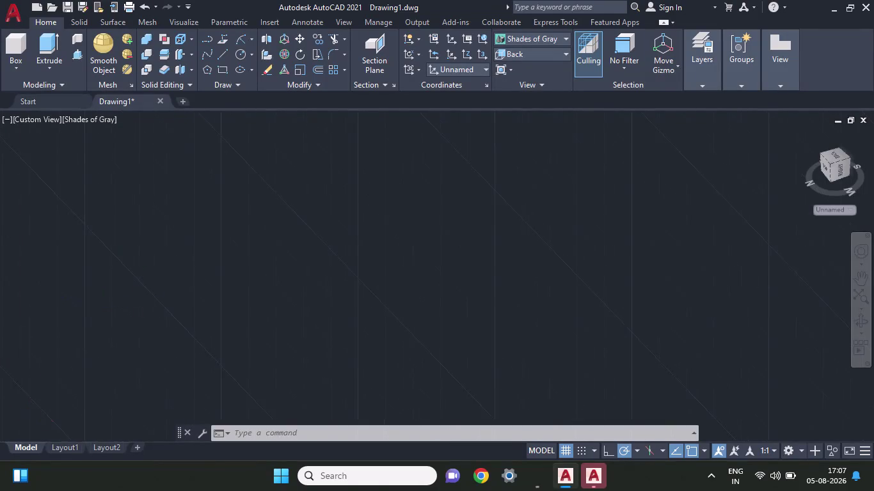
Zoom so the bracket with its counterbored hole and two lugs fills the viewport.
scroll(up, 3)
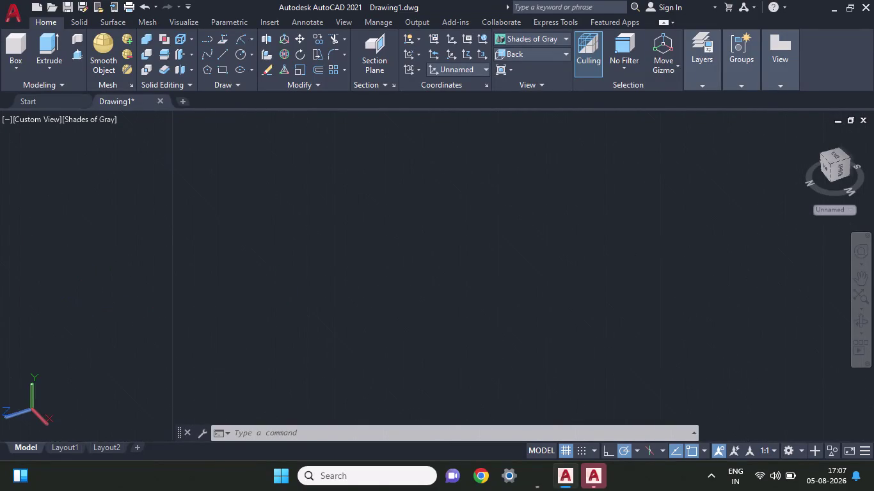
scroll(down, 3)
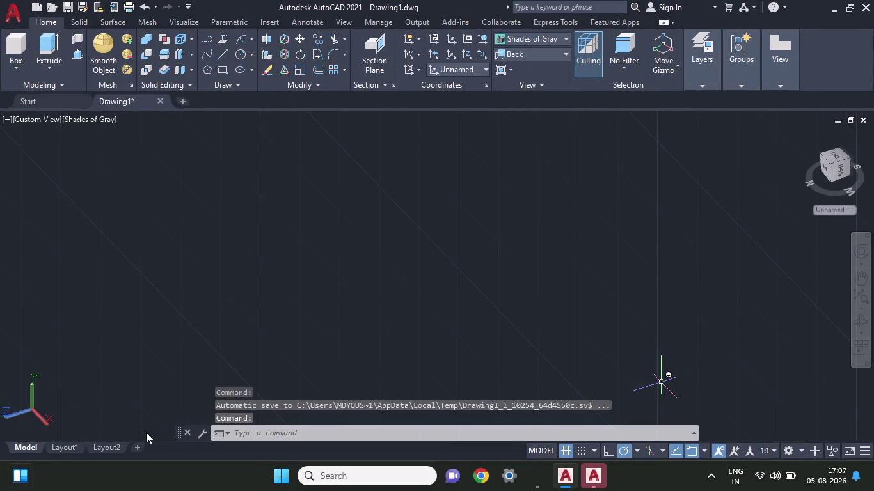
click(867, 300)
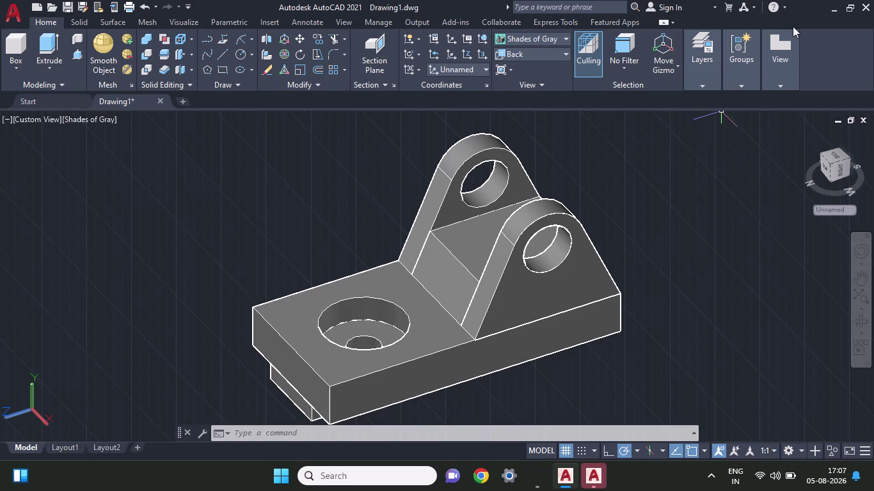
click(784, 91)
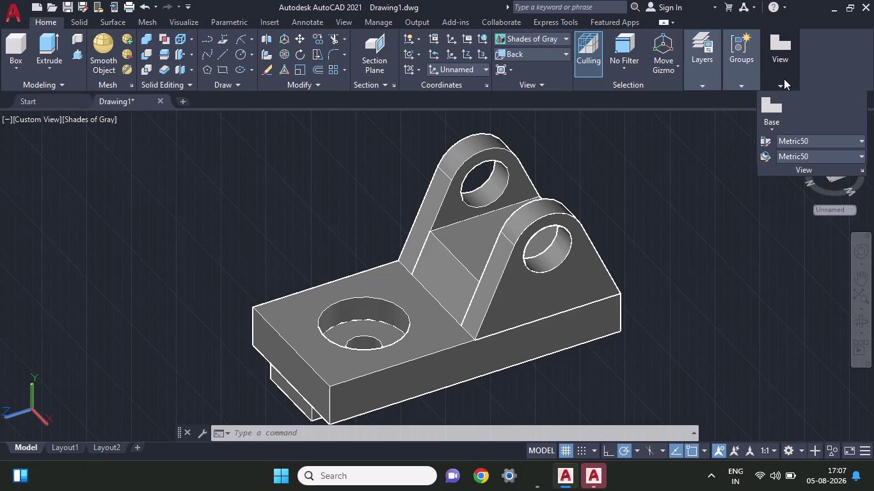
click(784, 78)
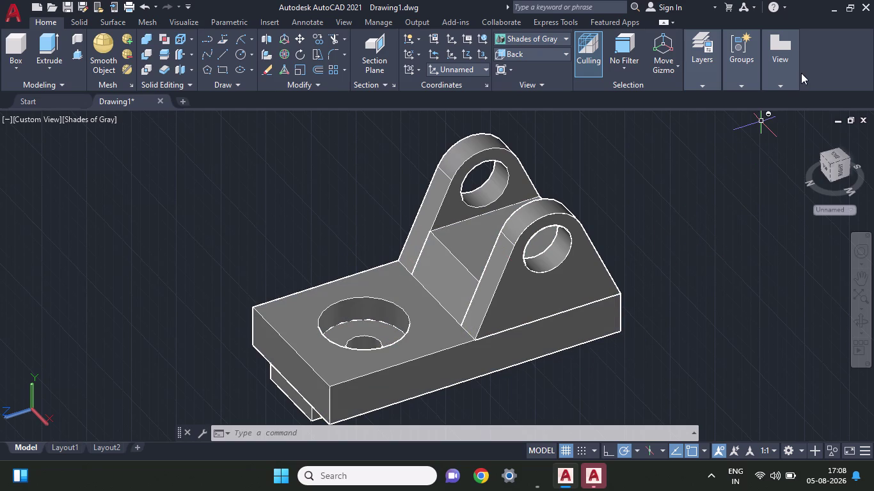
click(763, 89)
click(774, 119)
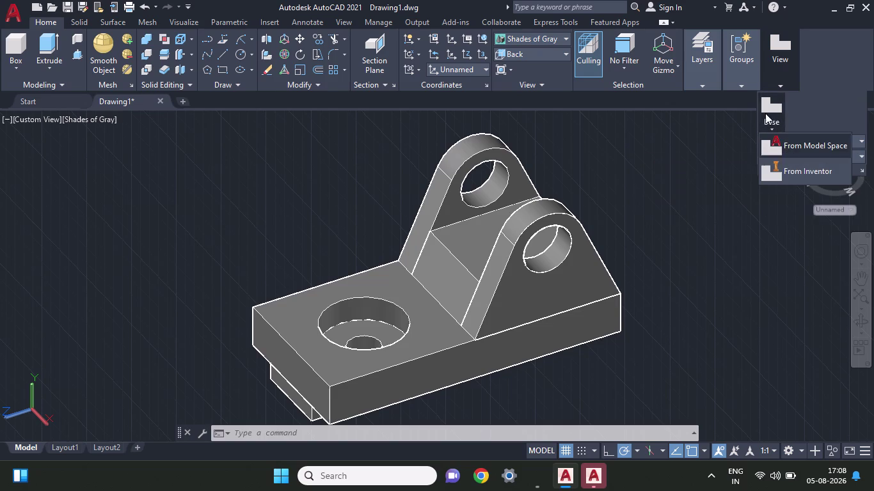
click(784, 83)
click(784, 84)
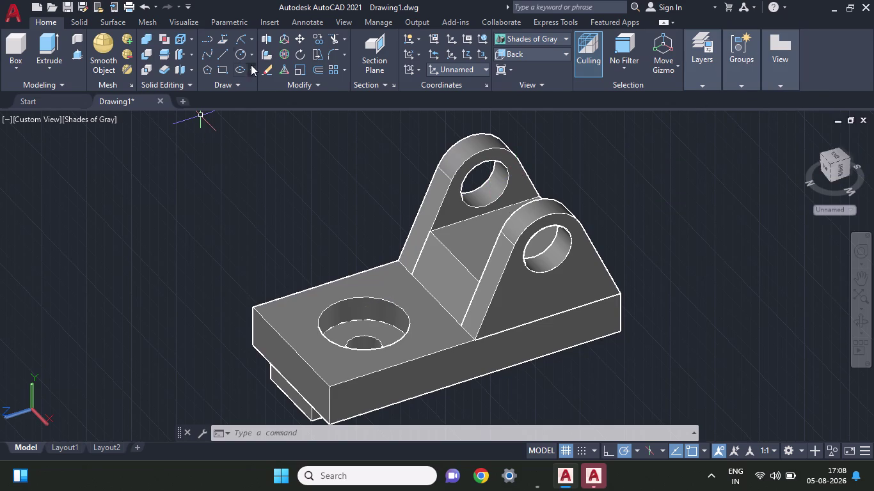
click(241, 52)
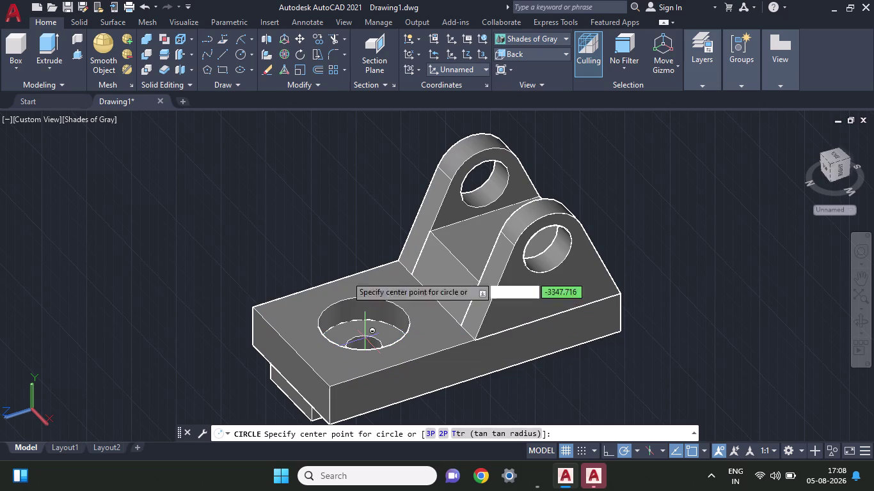
Draw a small circle at the counterbore bottom and press-pull it through the base.
click(82, 58)
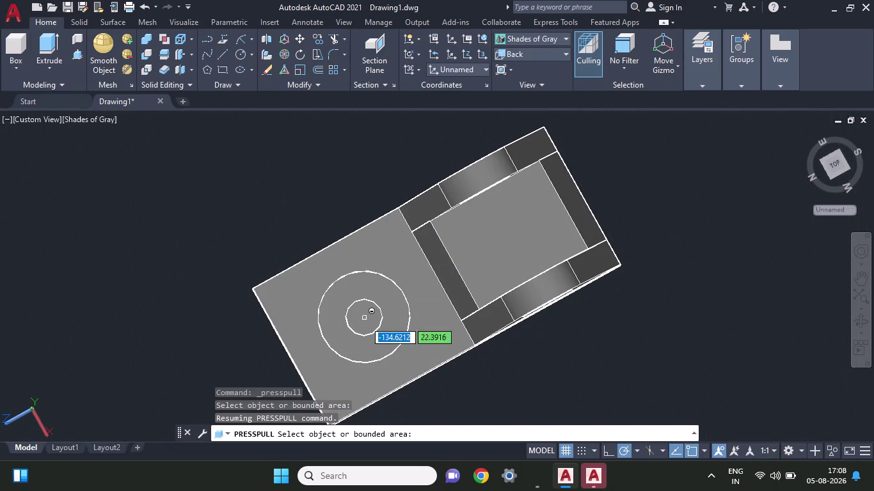
click(368, 329)
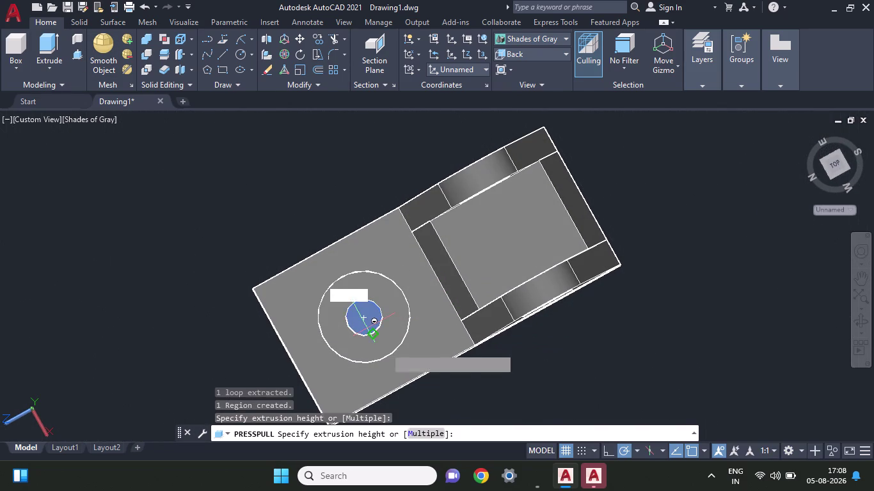
click(420, 407)
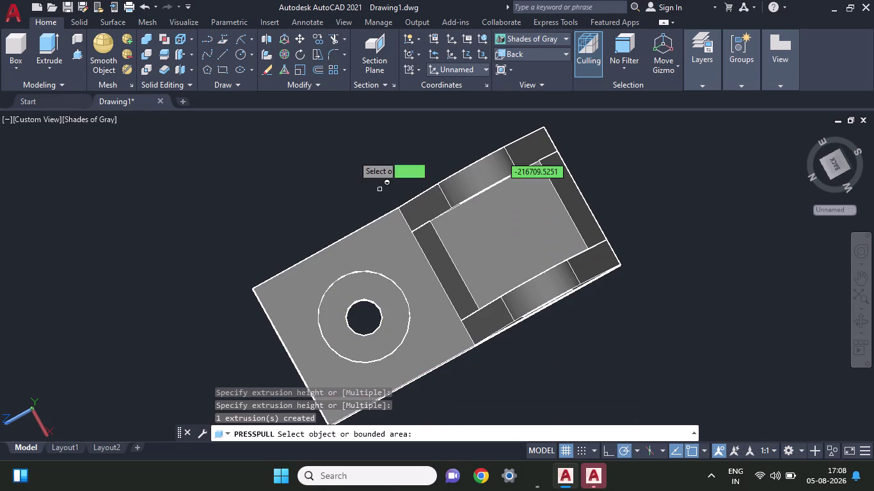
middle_drag(344, 185, 345, 136)
scroll(up, 3)
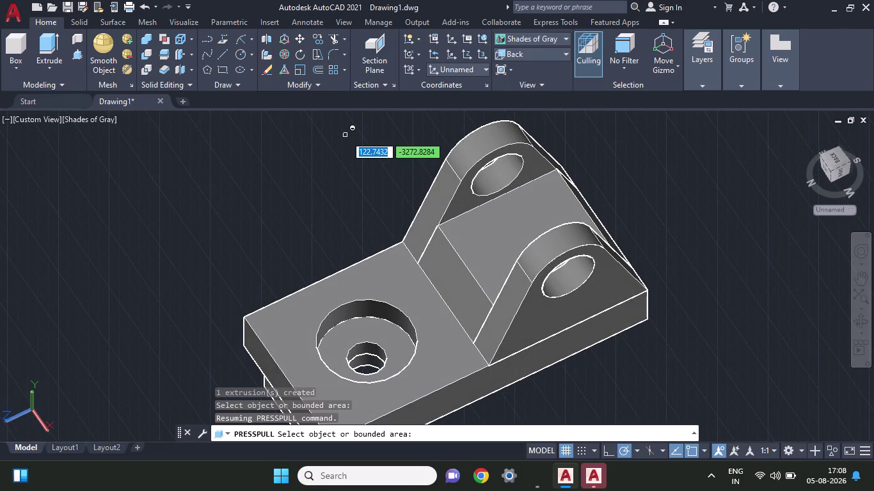
key(Escape)
scroll(up, 3)
scroll(down, 3)
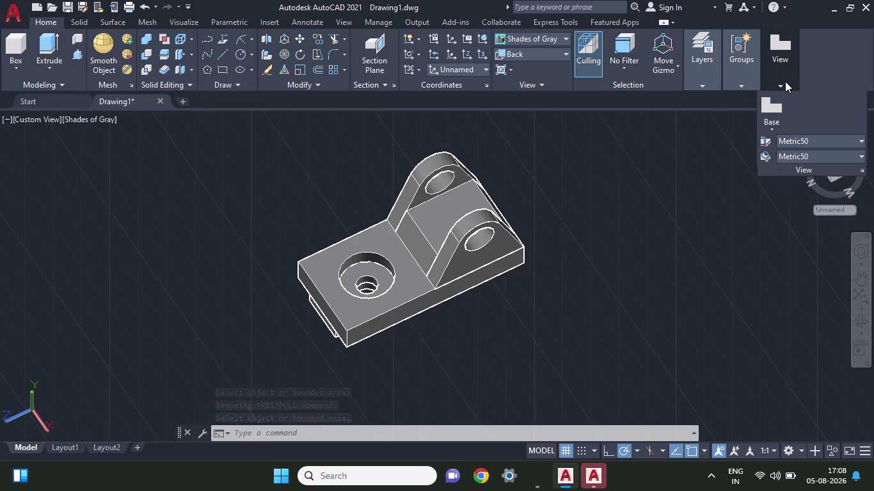
Orbit to the bracket's right side, picking and then deselecting the triangular lug face.
scroll(up, 3)
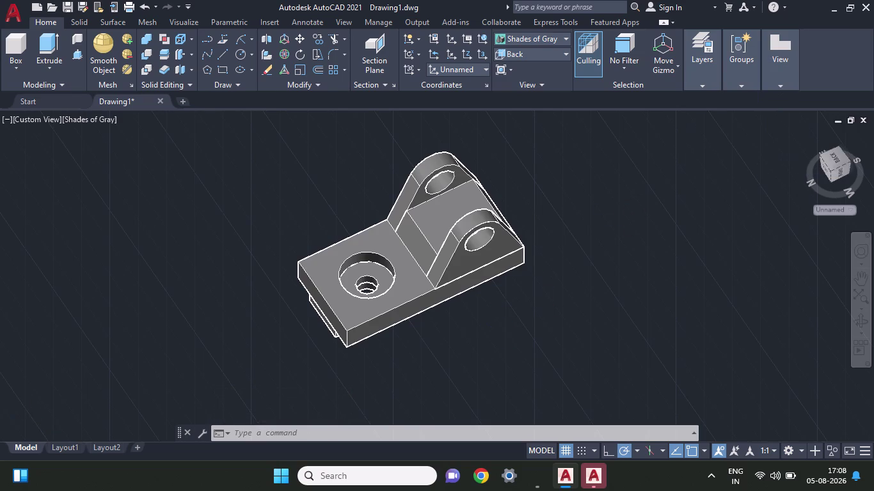
middle_drag(496, 324, 464, 255)
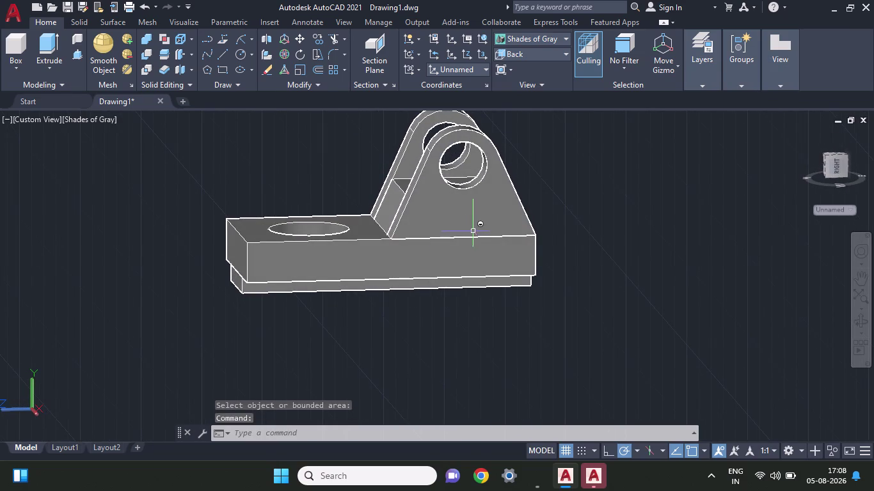
click(478, 216)
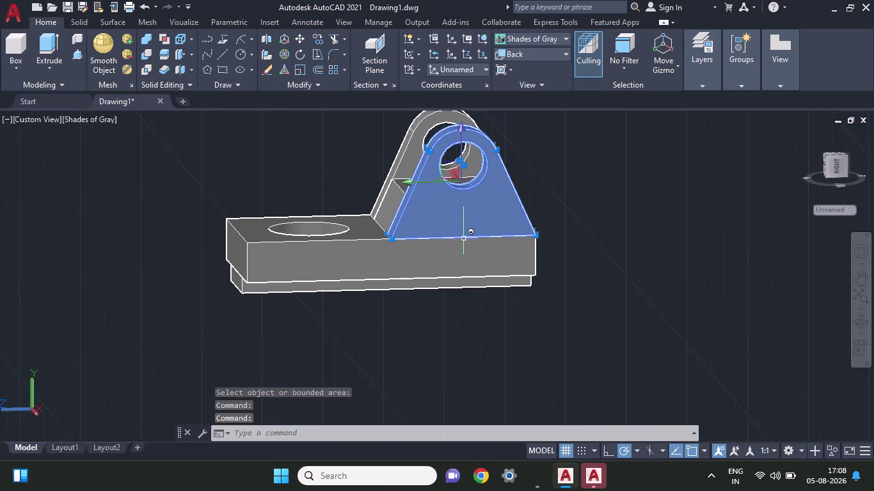
key(Escape)
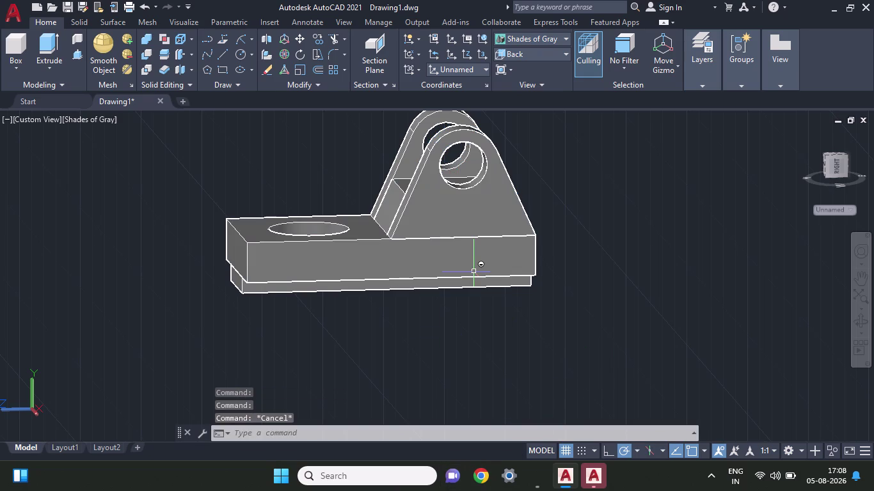
text(co)
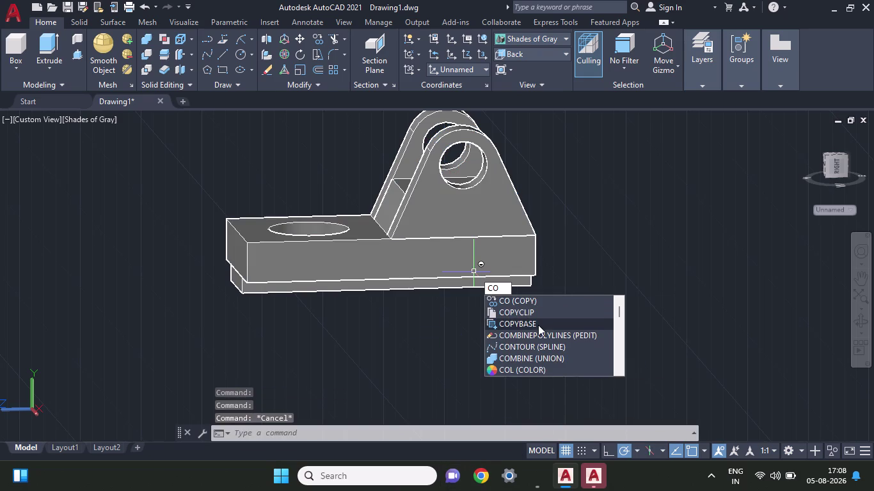
click(533, 375)
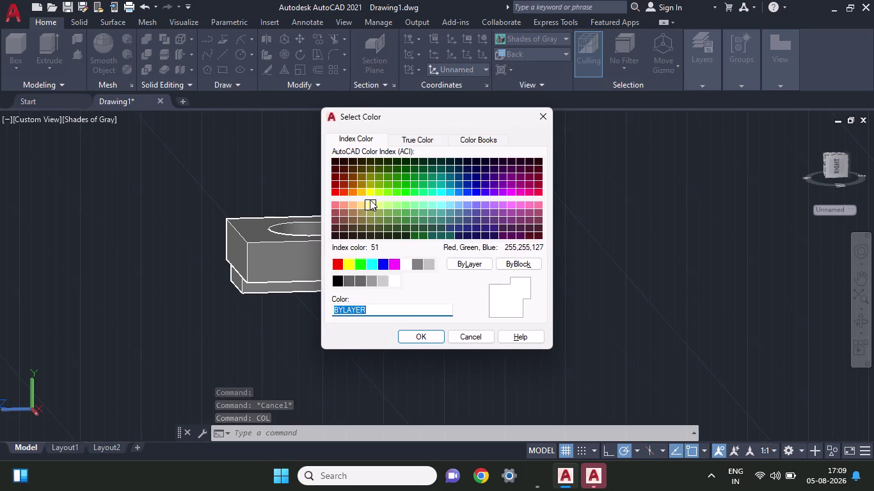
click(548, 122)
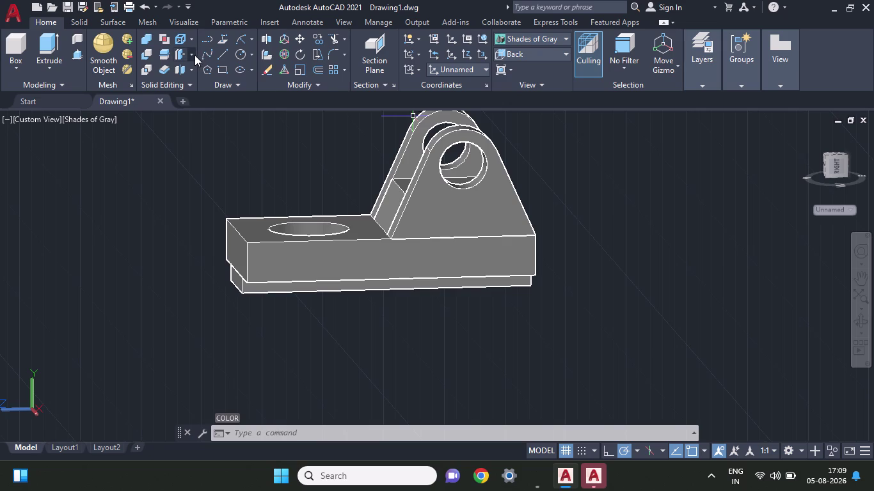
click(187, 56)
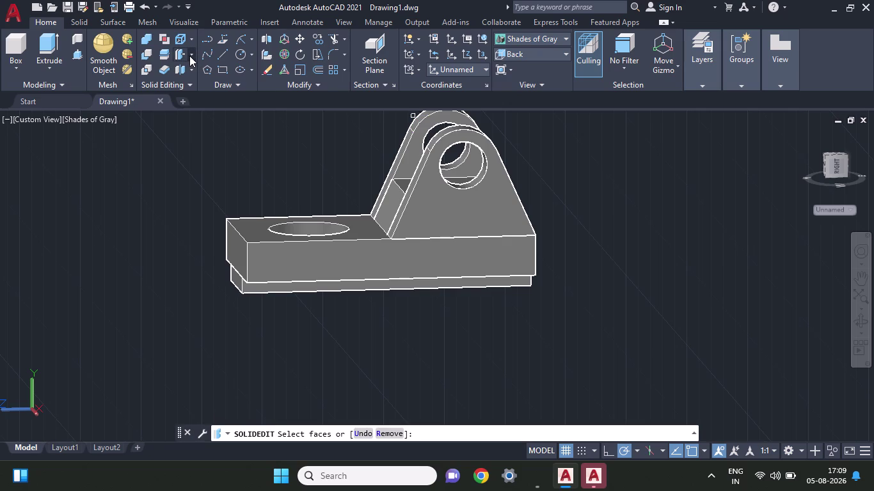
click(190, 54)
click(276, 158)
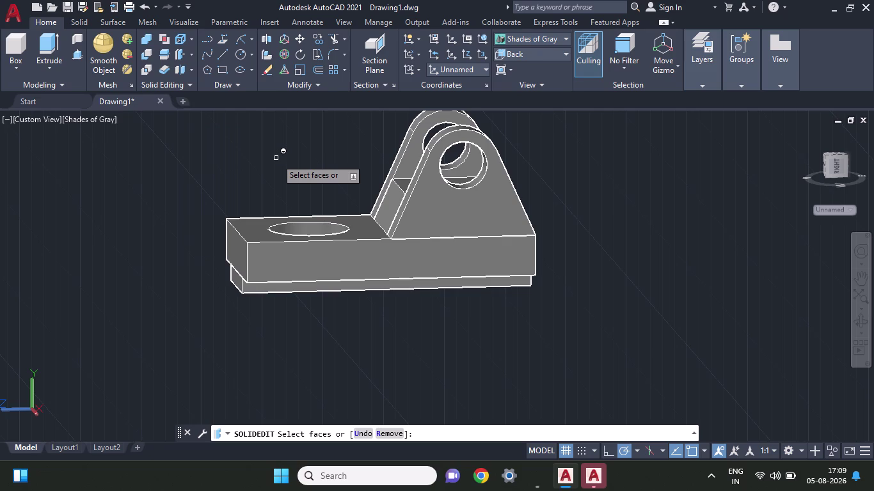
key(s)
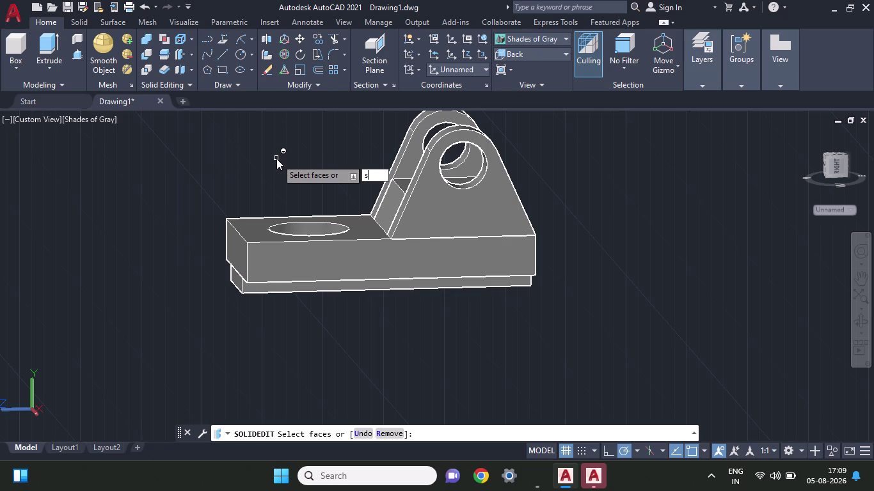
key(o)
text(li)
key(Escape)
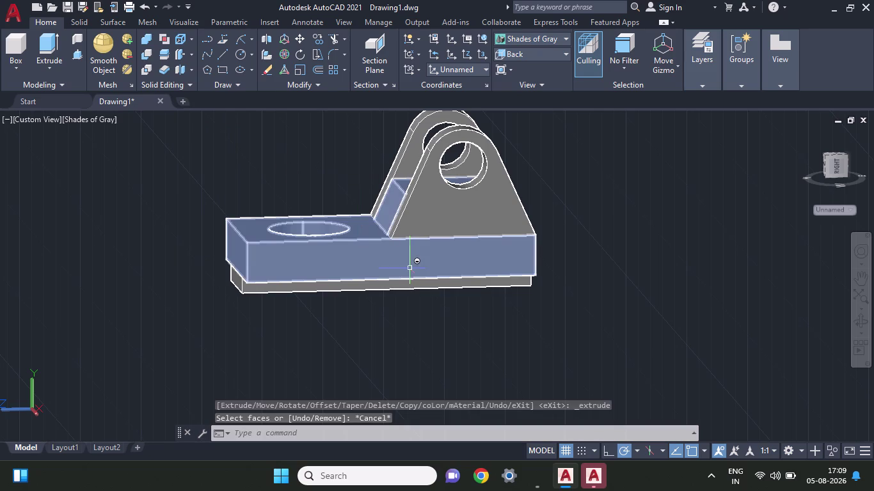
click(184, 55)
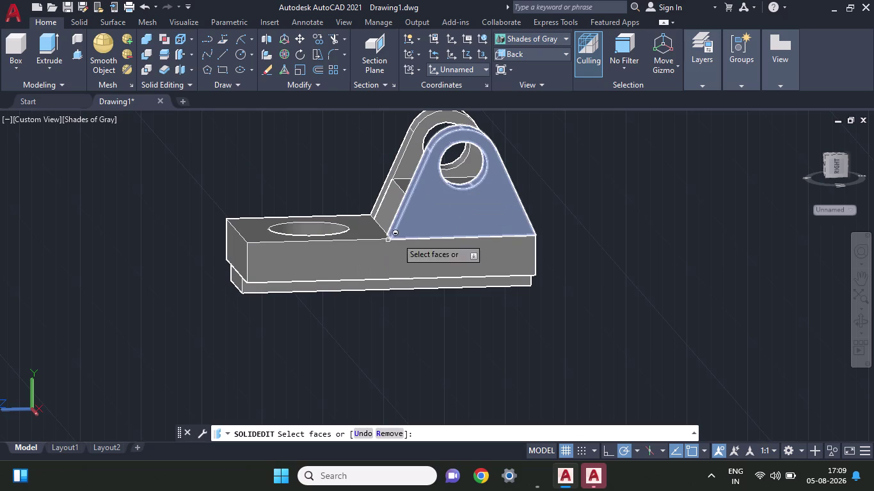
click(466, 204)
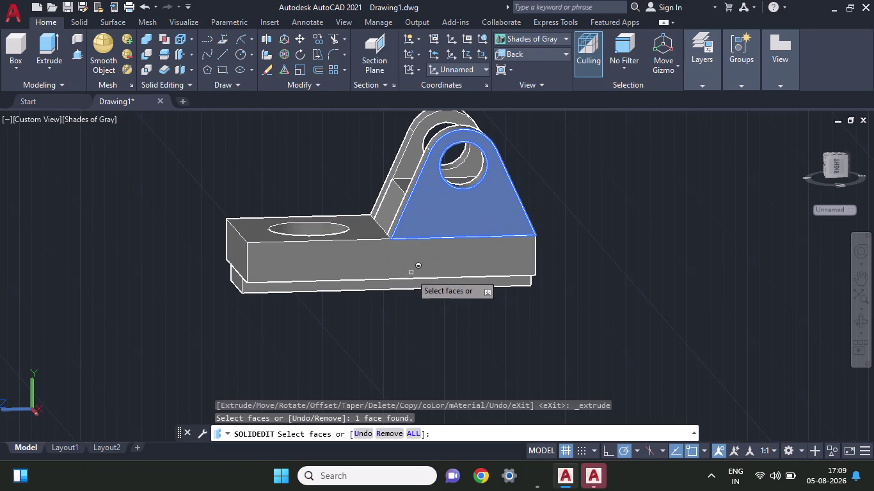
click(412, 270)
click(418, 291)
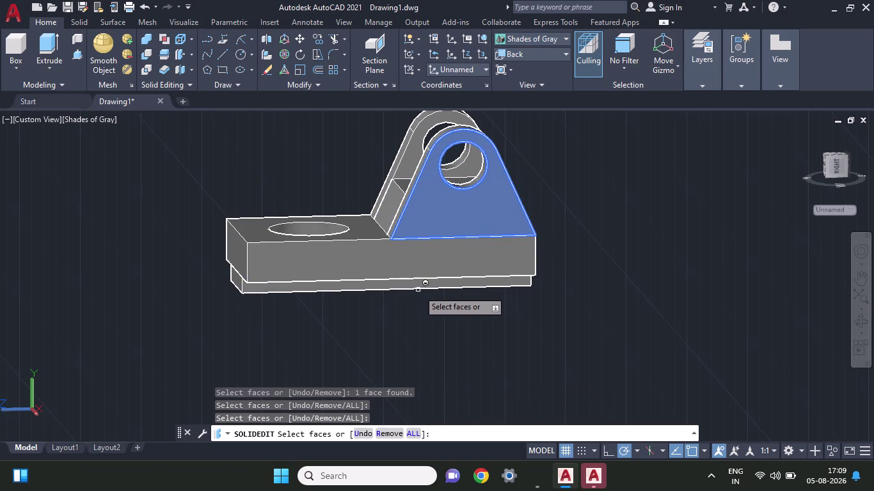
click(419, 286)
click(419, 262)
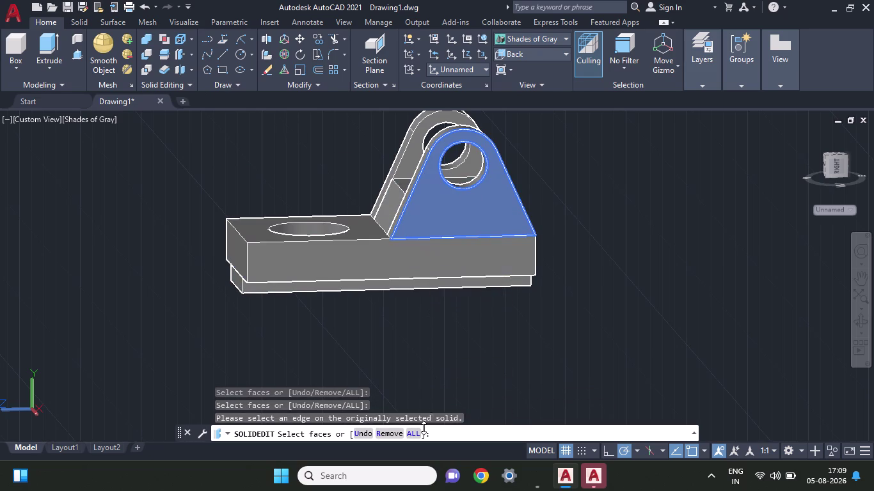
click(415, 439)
click(414, 436)
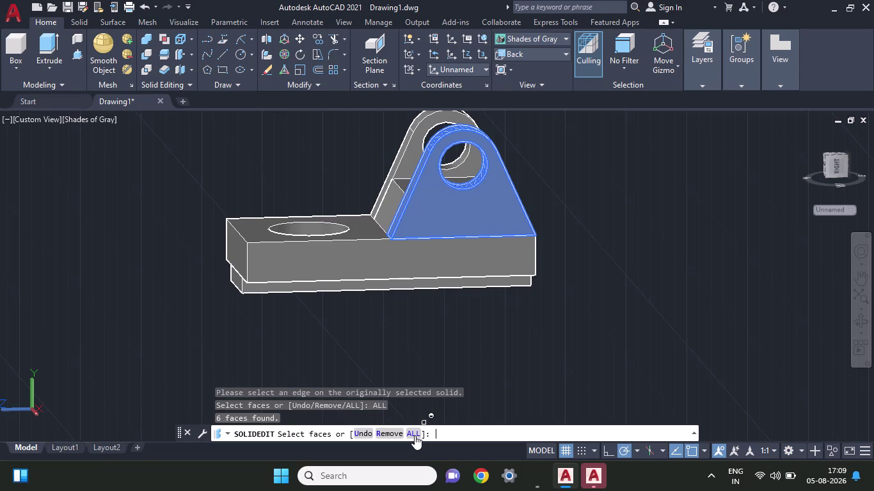
click(414, 436)
click(310, 252)
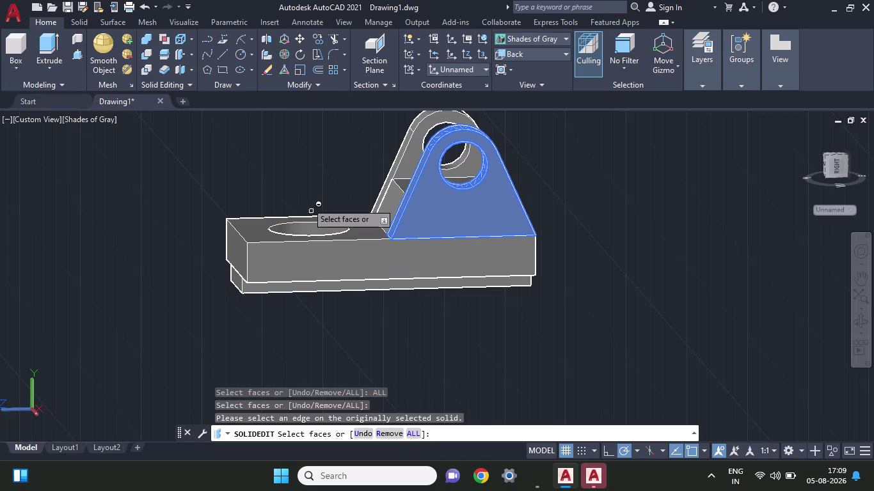
drag(304, 199, 354, 262)
click(354, 262)
double_click(357, 243)
click(357, 232)
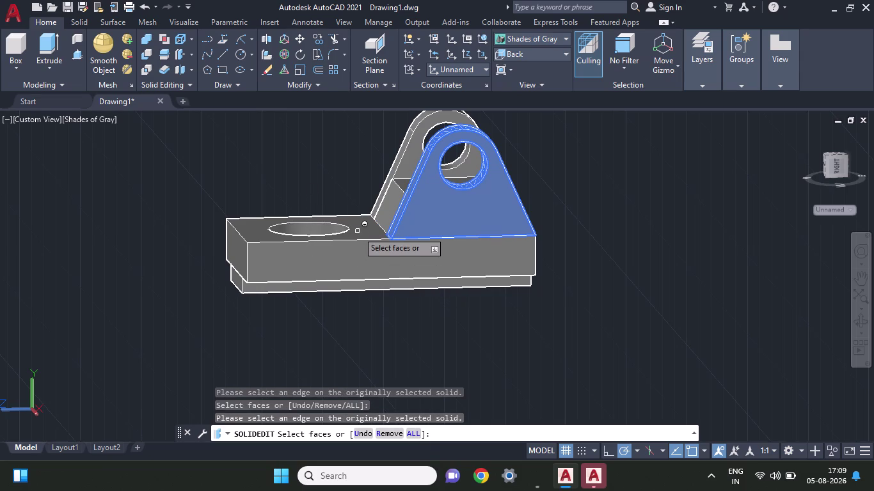
key(Escape)
key(space)
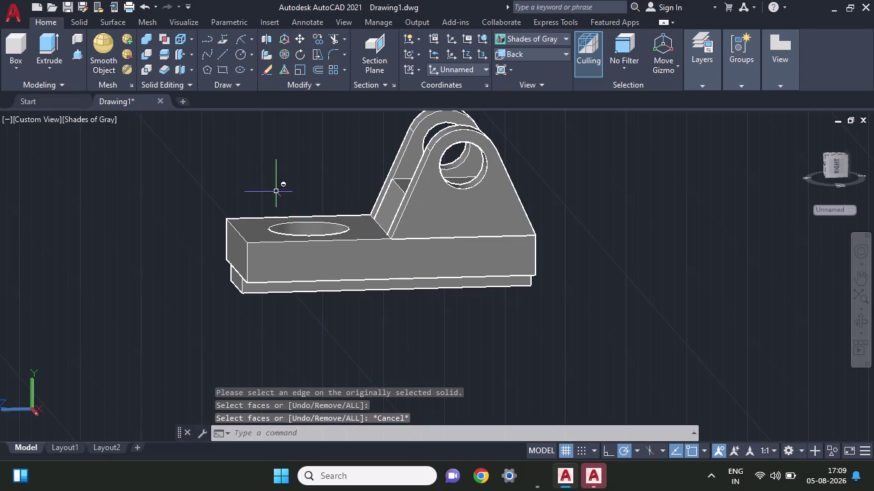
key(Escape)
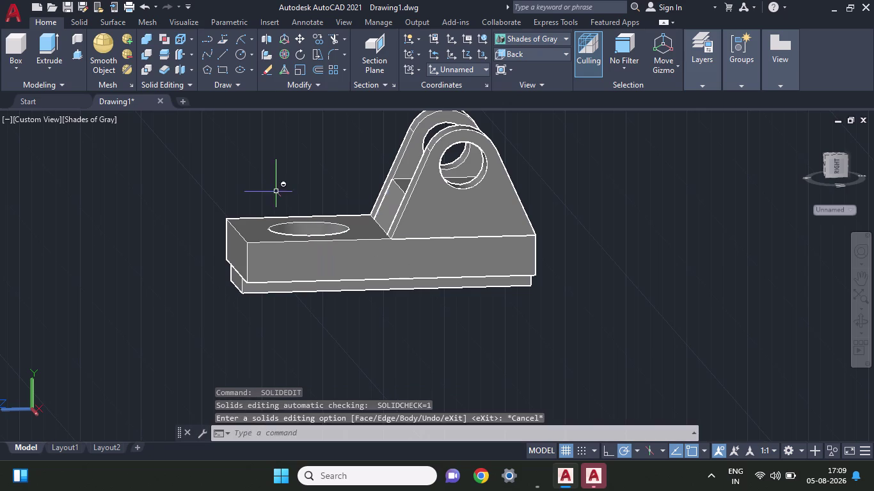
key(space)
key(space)
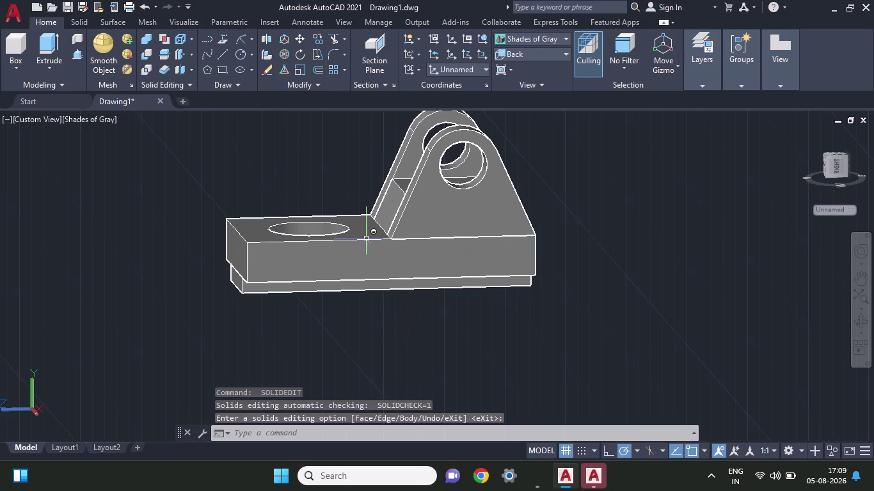
key(space)
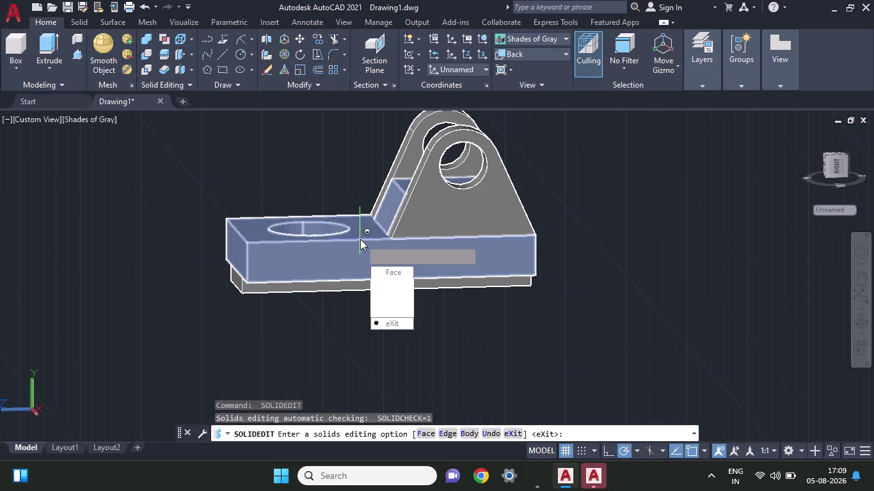
click(407, 205)
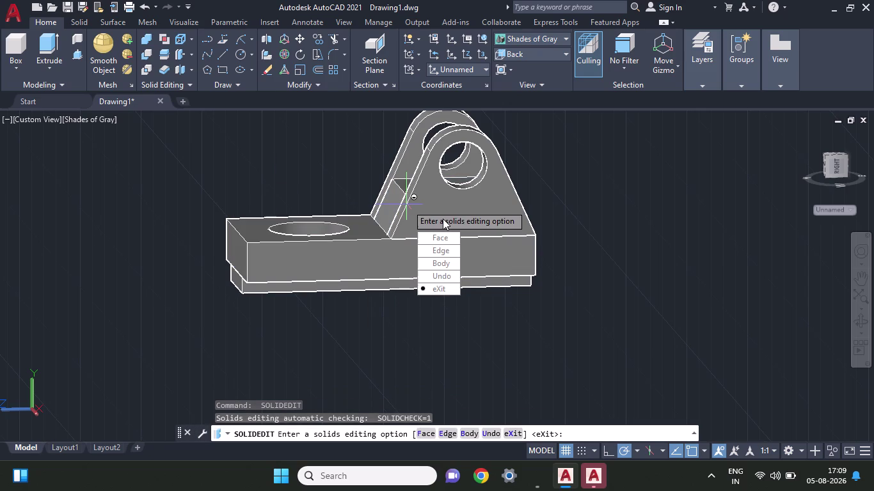
click(449, 197)
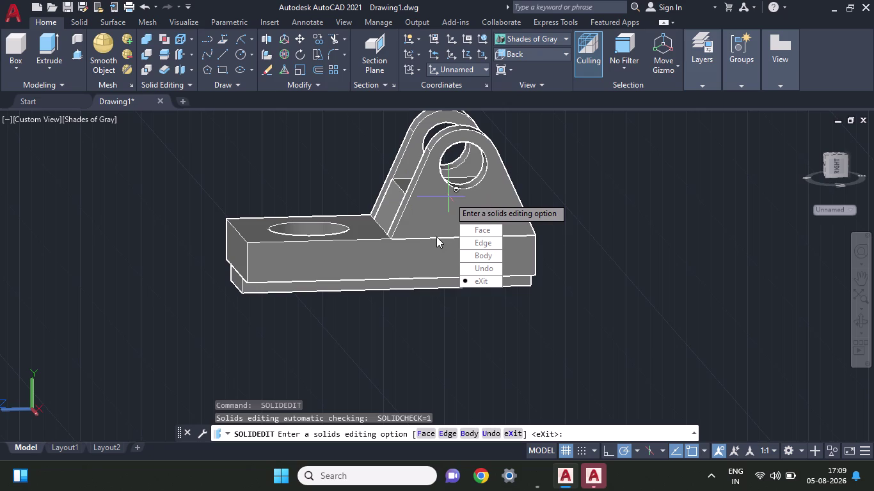
key(Escape)
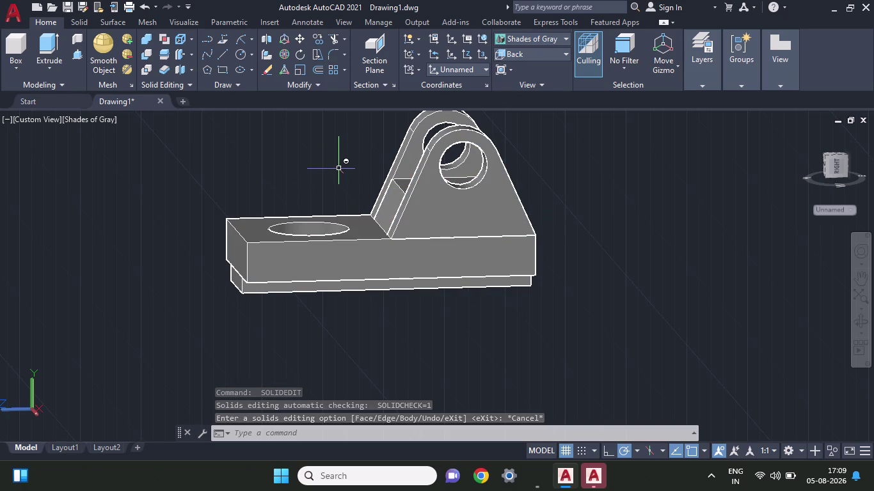
drag(152, 168, 419, 387)
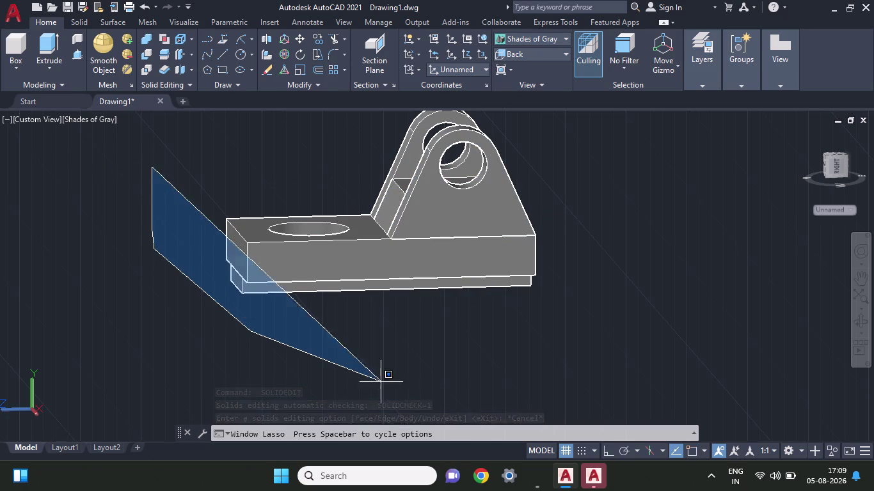
drag(418, 388, 379, 103)
drag(385, 168, 420, 171)
key(Escape)
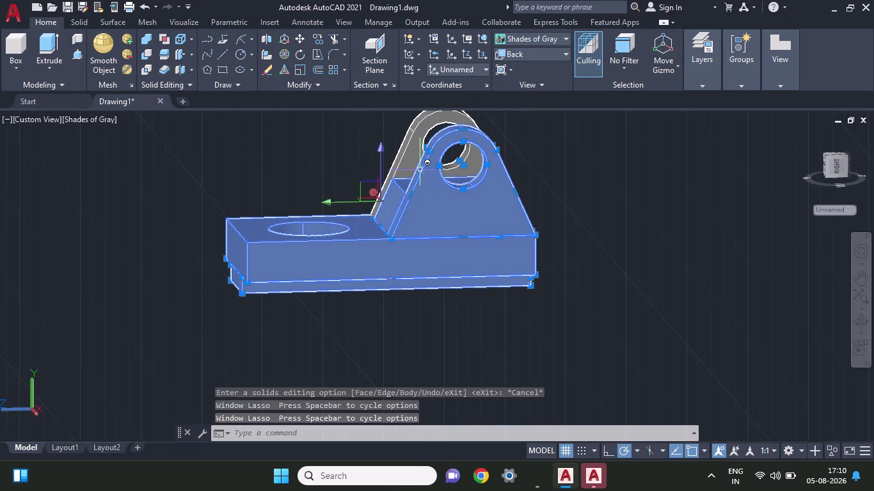
scroll(up, 3)
scroll(down, 3)
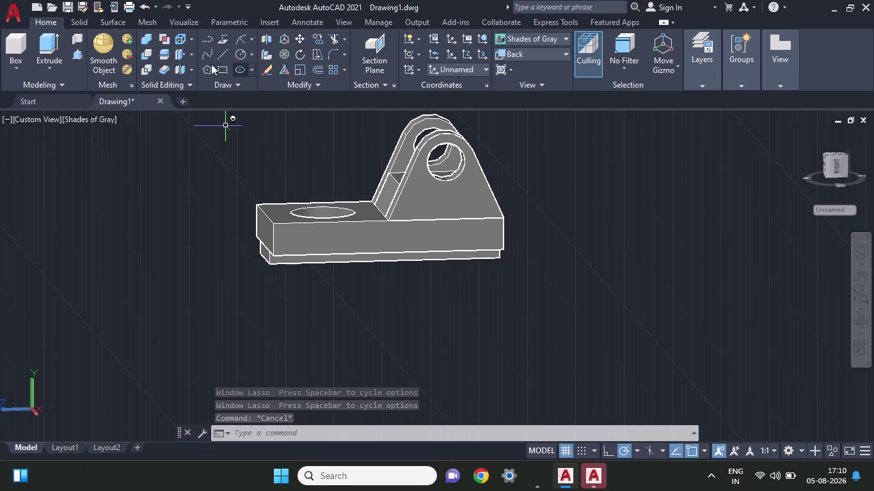
click(178, 49)
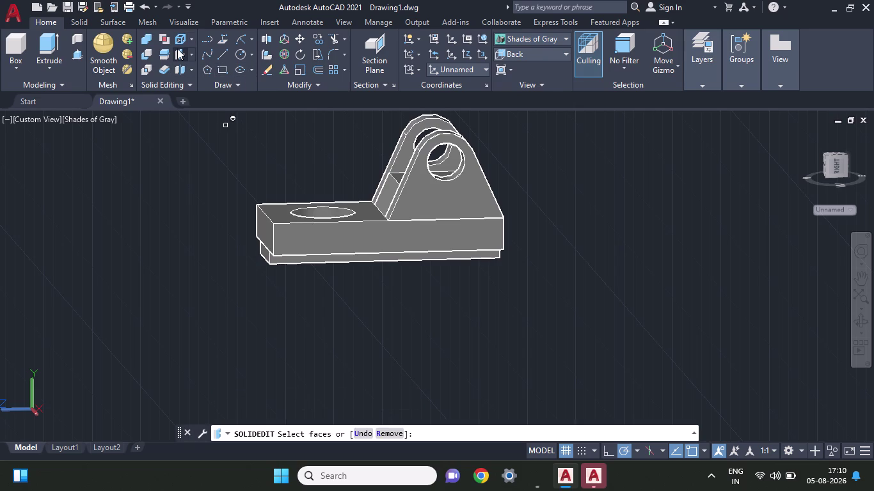
Select the base's top face and the sloped inner faces of the rib.
drag(216, 122, 337, 338)
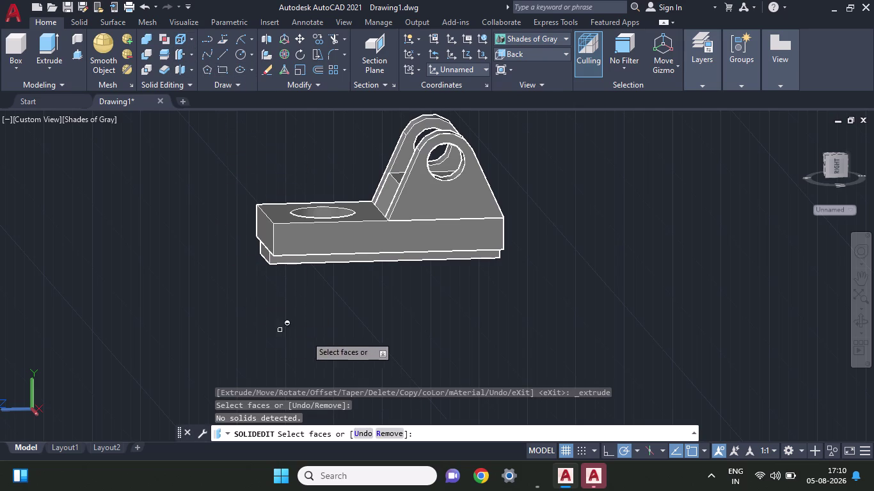
drag(337, 339, 330, 314)
drag(224, 218, 378, 295)
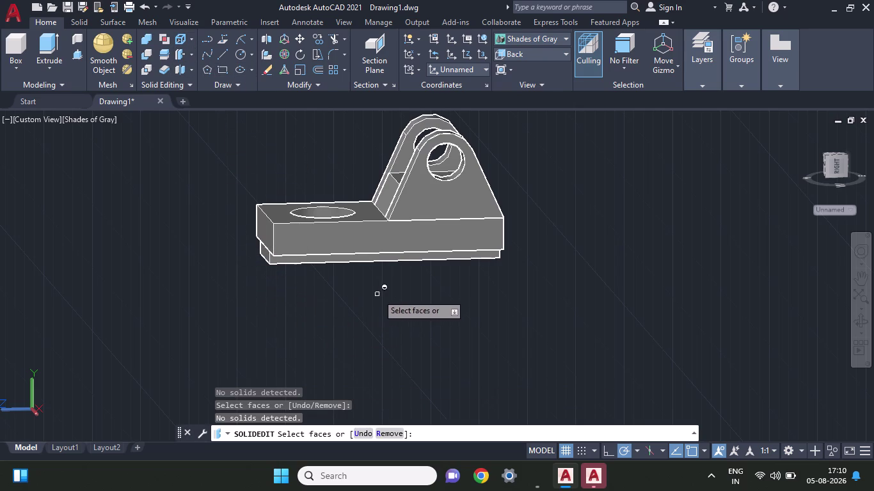
click(372, 218)
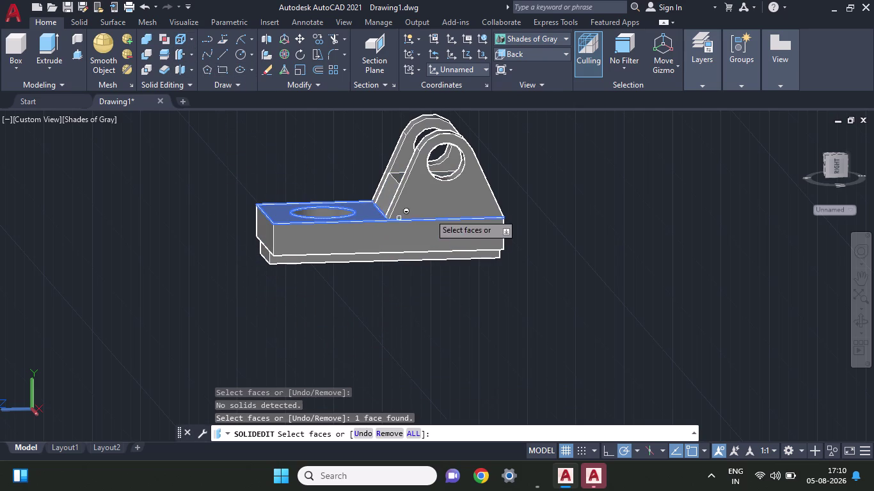
click(433, 207)
click(391, 190)
click(402, 168)
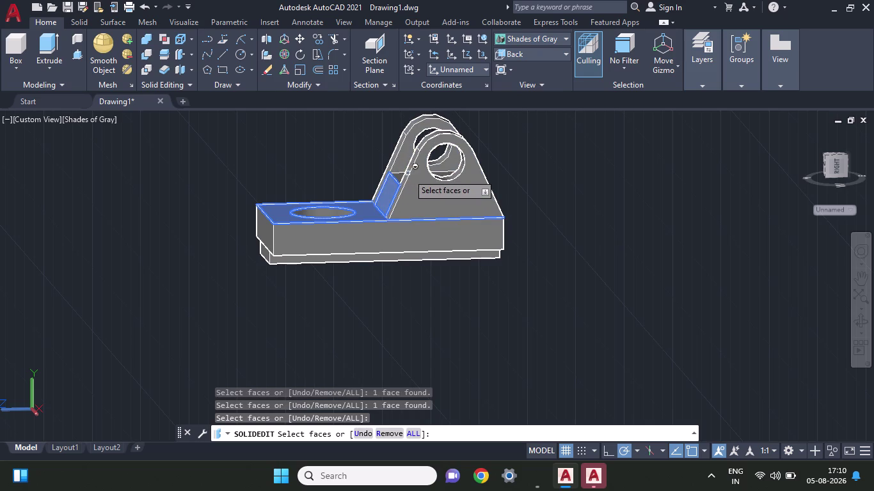
Add upright, lug front and base front faces to the face selection.
click(410, 175)
click(398, 163)
click(412, 174)
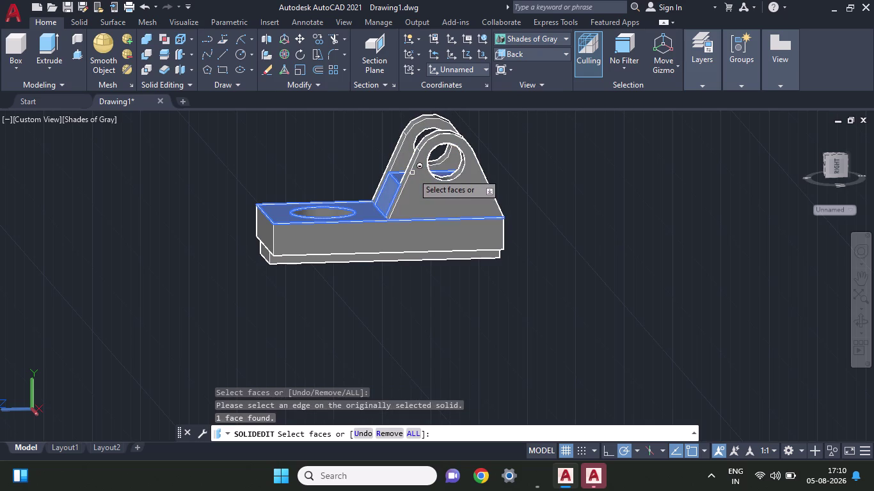
click(415, 175)
drag(438, 179, 436, 188)
click(432, 203)
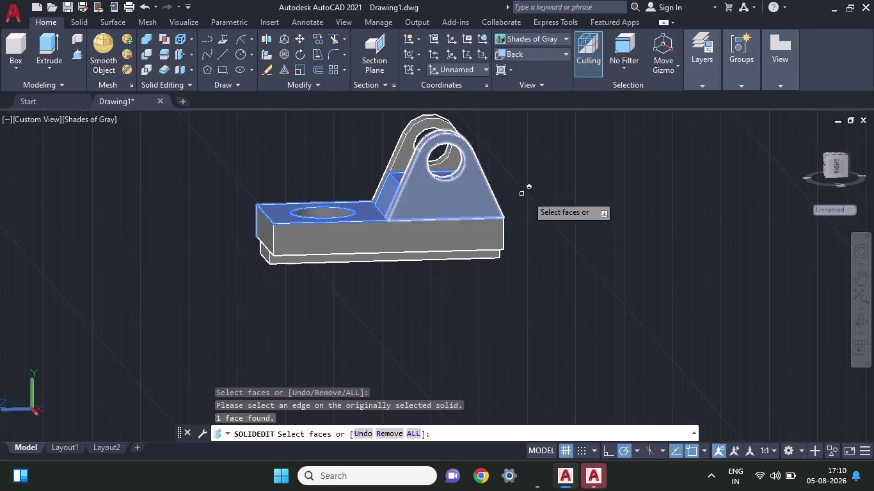
drag(527, 196, 487, 268)
click(473, 238)
click(483, 263)
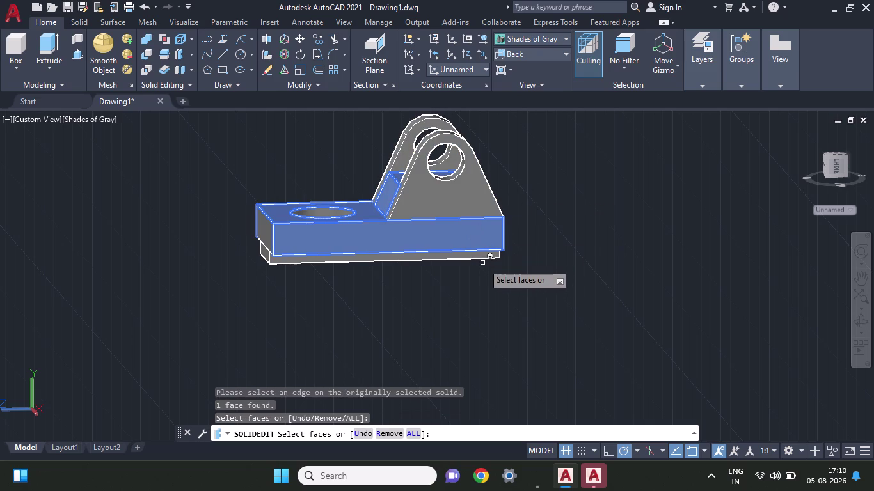
Cancel the face selection and lasso-select the whole bracket instead.
key(Escape)
scroll(up, 3)
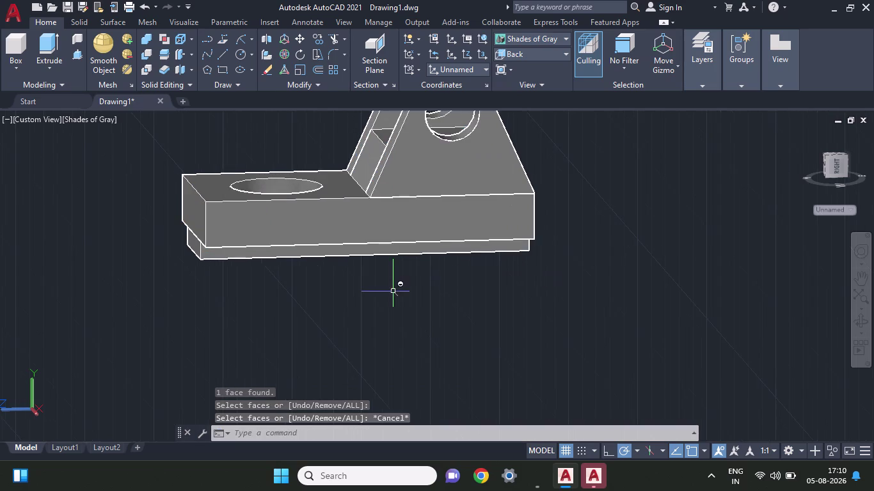
scroll(down, 3)
drag(298, 212, 490, 257)
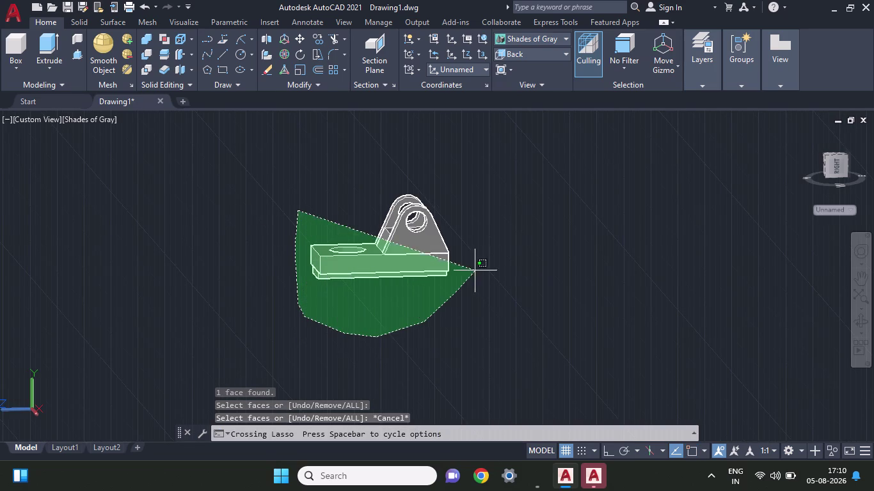
drag(490, 257, 412, 175)
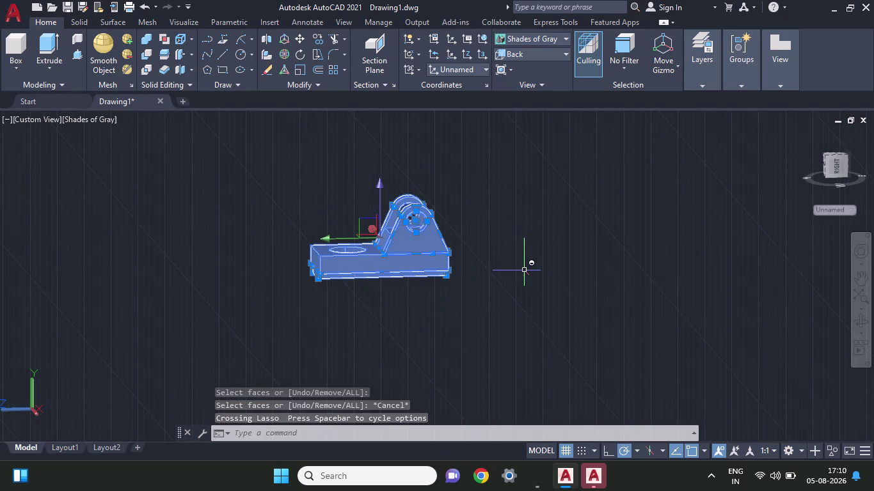
Start SOLIDEDIT with the Face option and its coLor sub-option.
key(s)
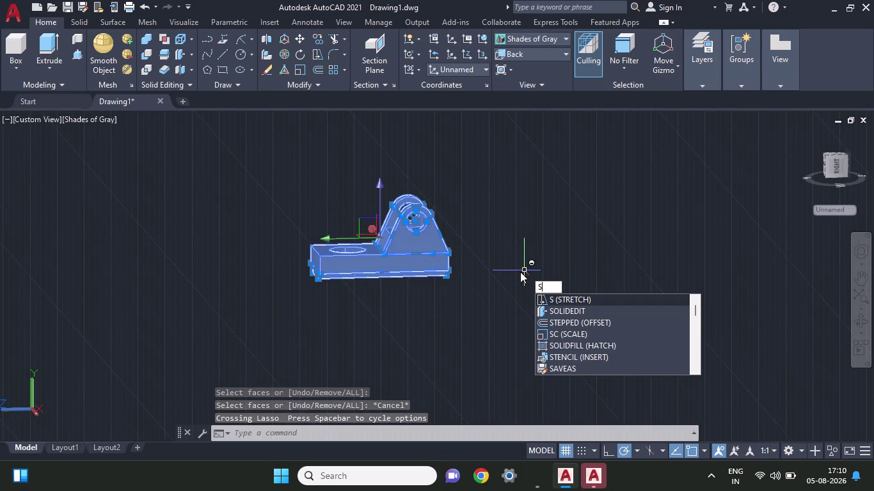
click(555, 310)
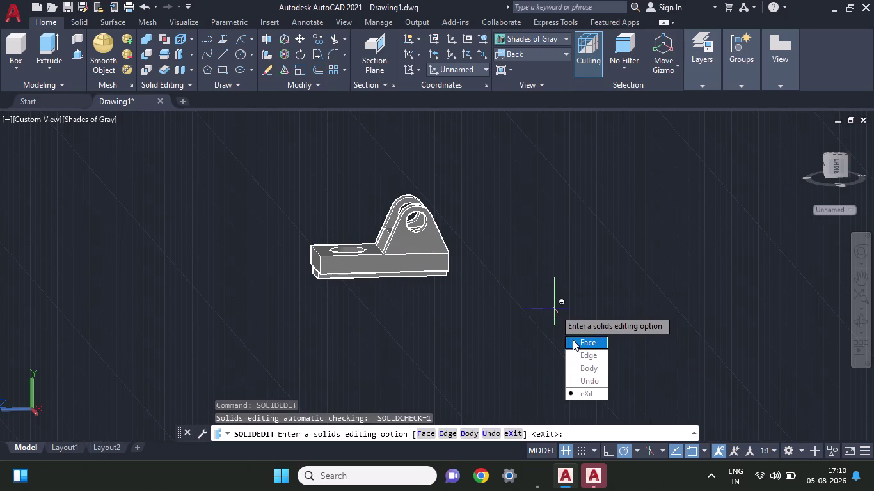
drag(574, 346, 555, 309)
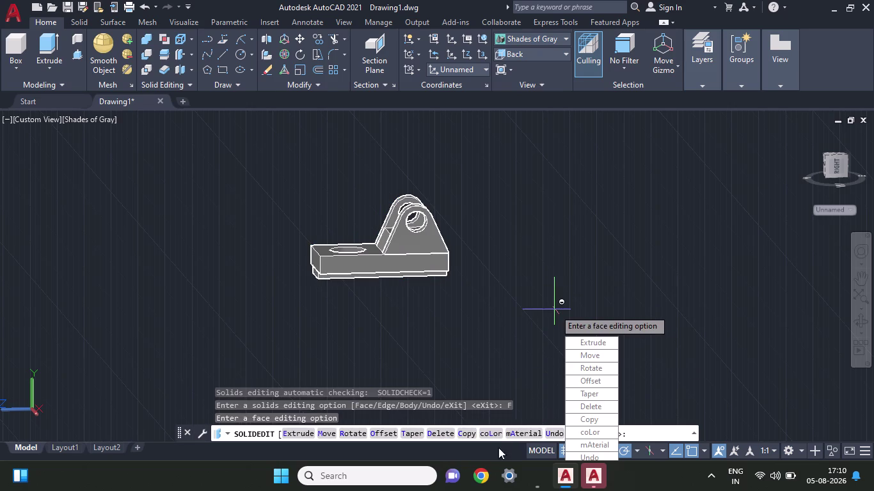
click(567, 296)
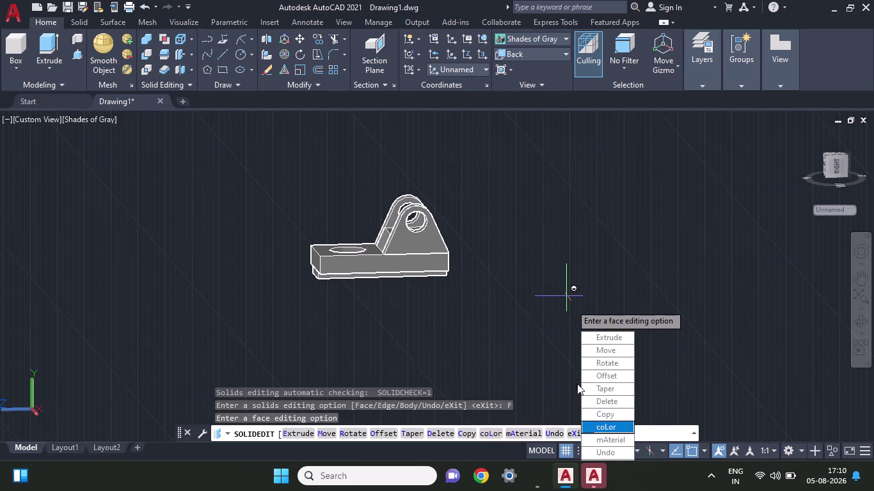
drag(593, 425, 578, 331)
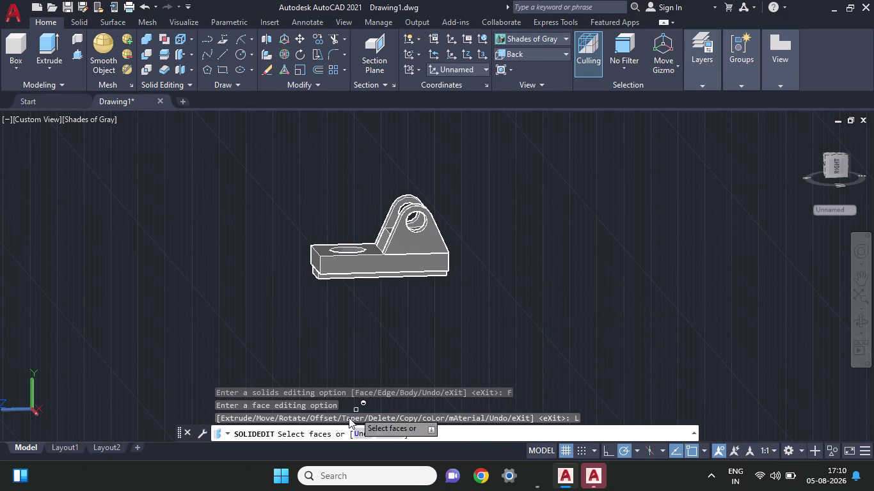
Pick a bottom base face, add ALL faces, and confirm the selection.
click(376, 269)
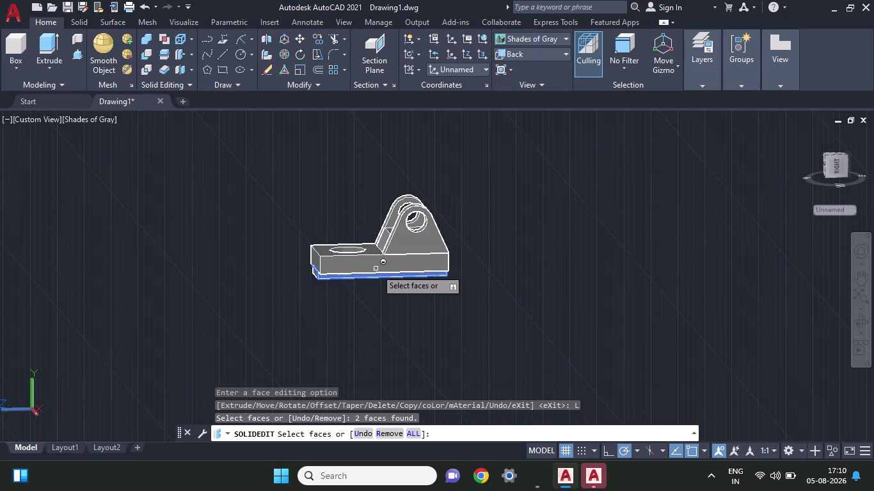
click(406, 432)
click(406, 432)
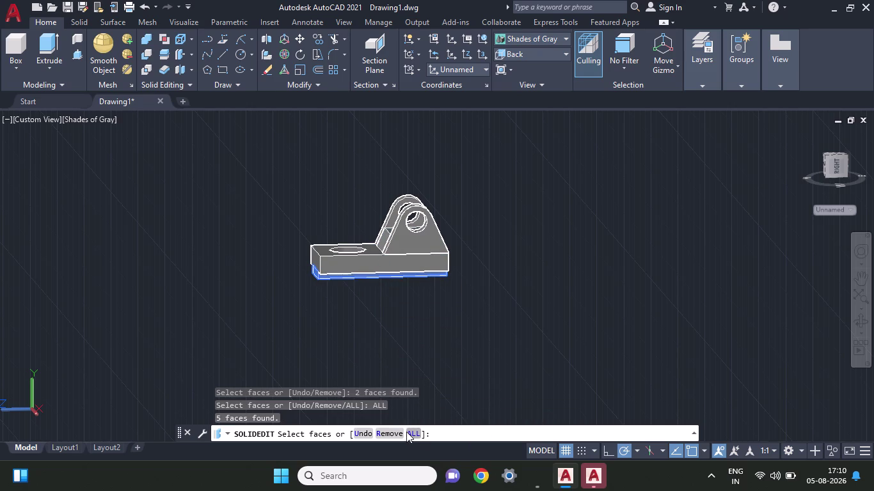
click(406, 432)
key(Return)
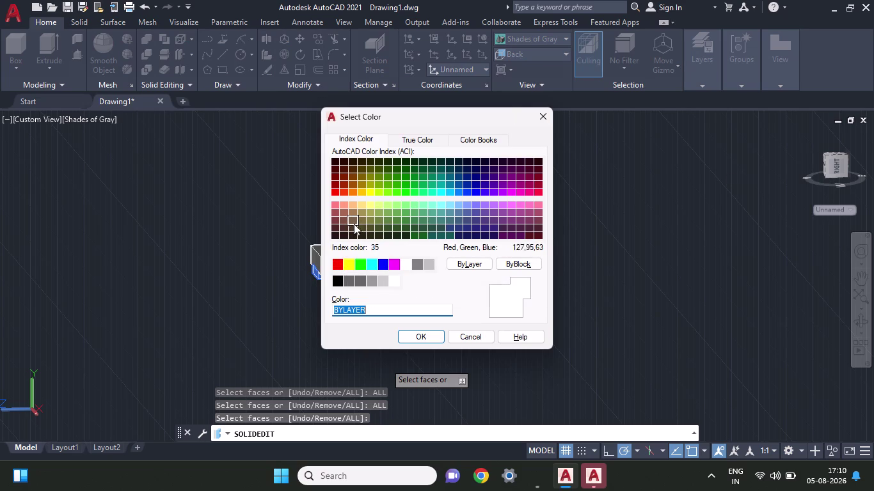
Choose index colour 52 (olive yellow) in Select Color and confirm it.
click(373, 186)
click(432, 335)
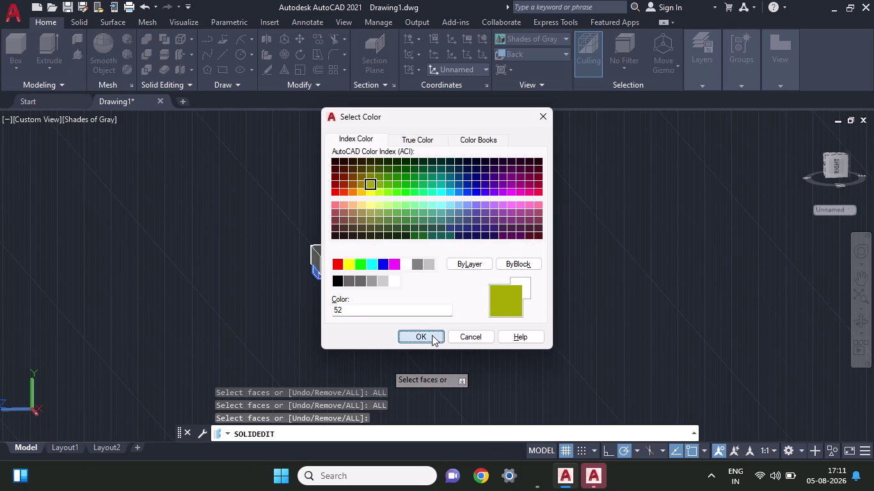
middle_drag(361, 302, 419, 321)
scroll(up, 3)
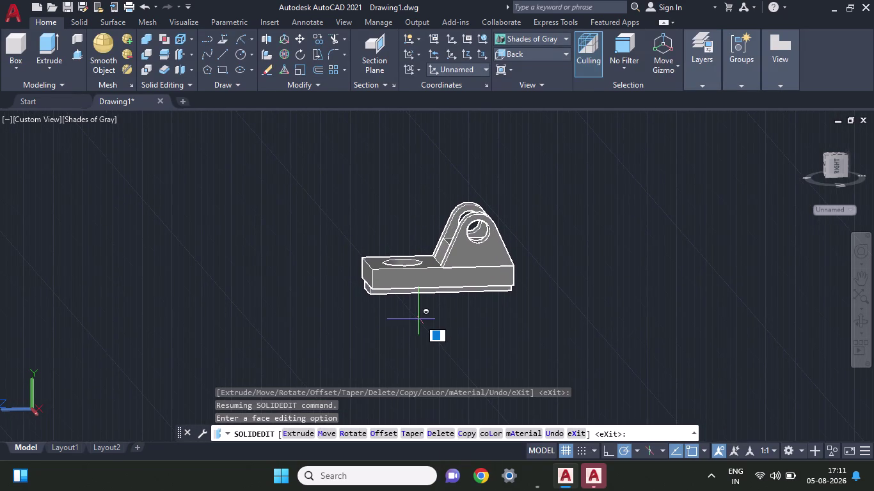
Orbit around the bracket to inspect its underside and the lugs from behind.
middle_drag(419, 320, 630, 283)
scroll(up, 3)
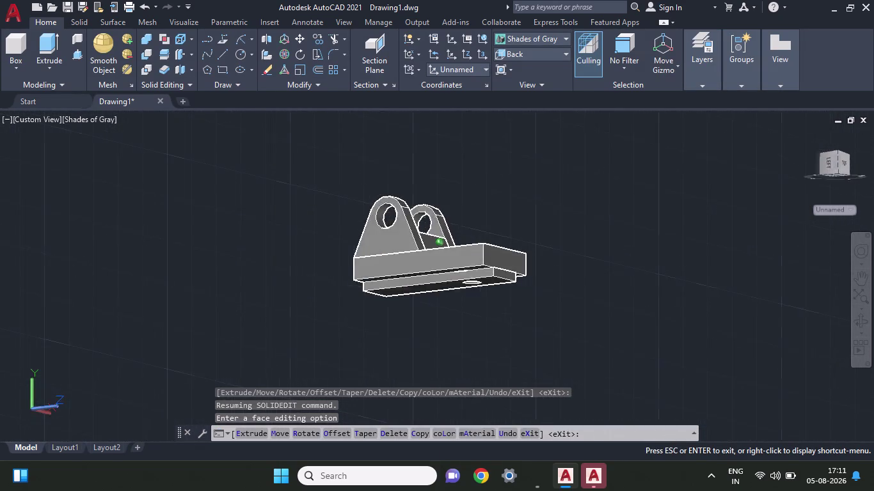
middle_drag(630, 282, 336, 310)
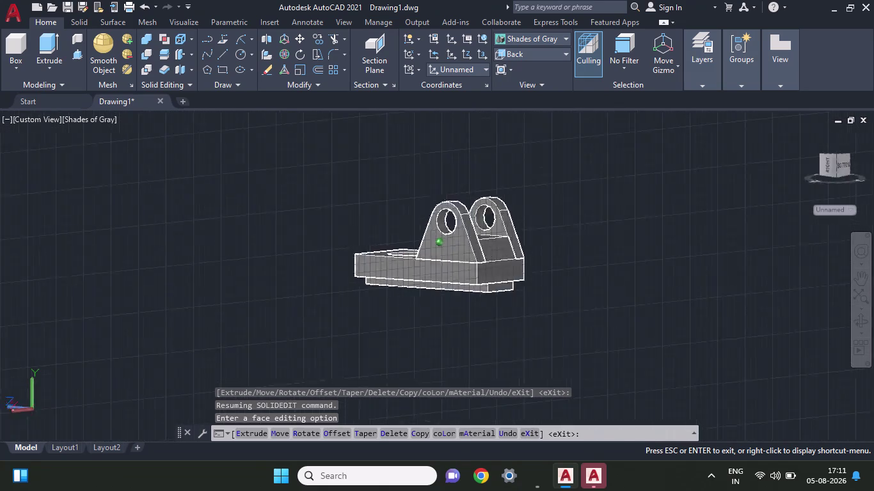
middle_drag(336, 310, 417, 327)
middle_click(417, 327)
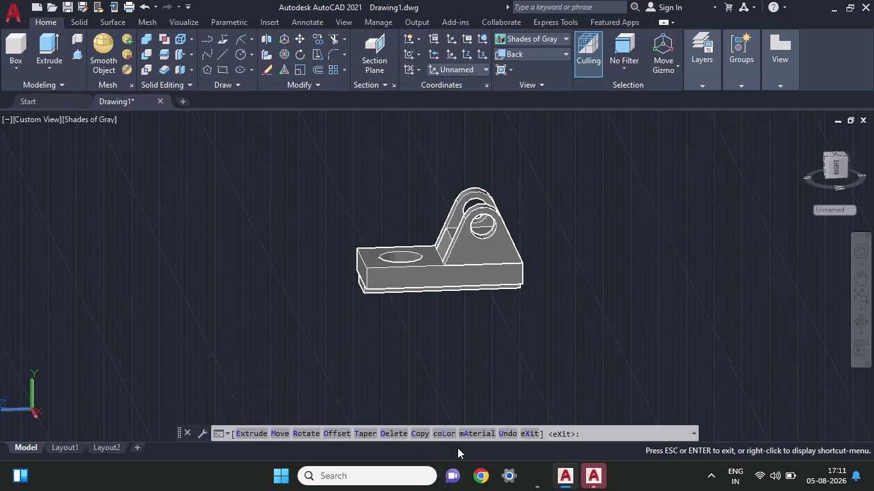
key(Escape)
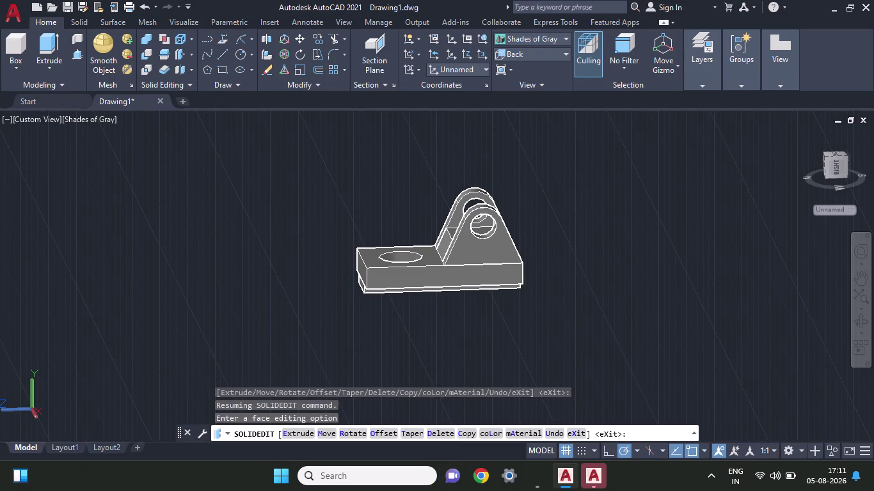
Exit orbit and end the SOLIDEDIT face-editing command.
click(605, 438)
key(Escape)
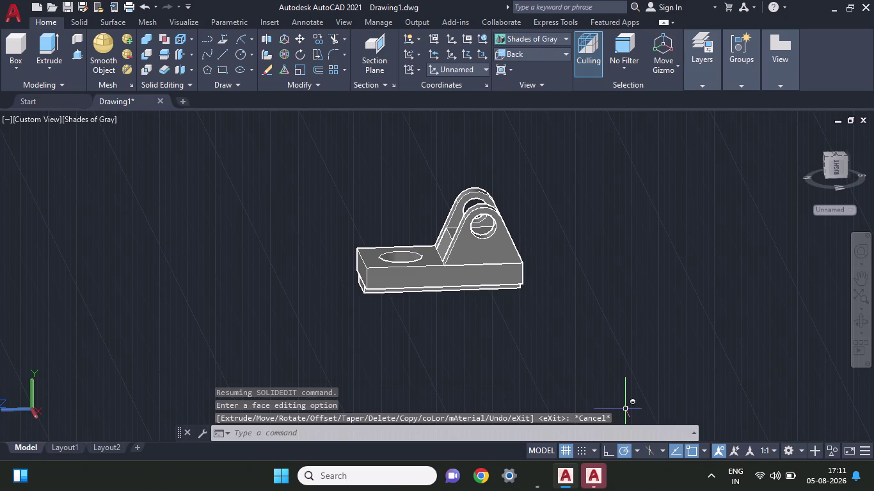
key(Escape)
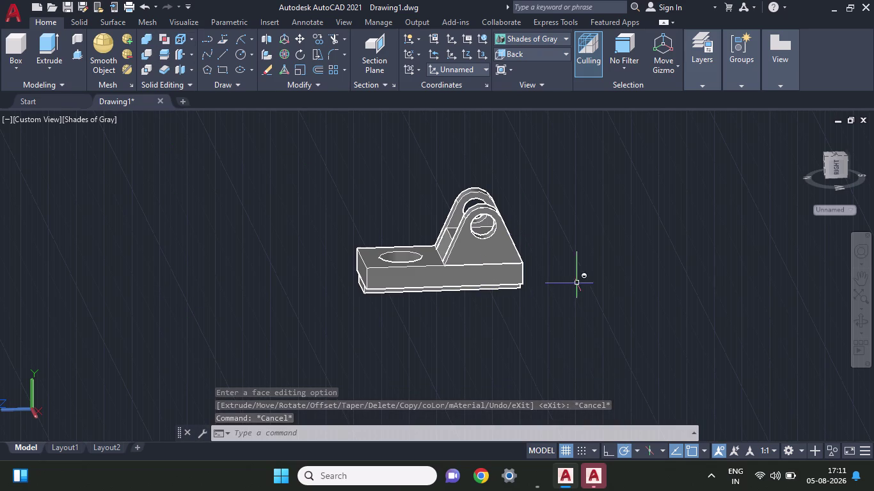
Restart SOLIDEDIT, choose Face, then cancel the face-editing prompt.
key(s)
key(o)
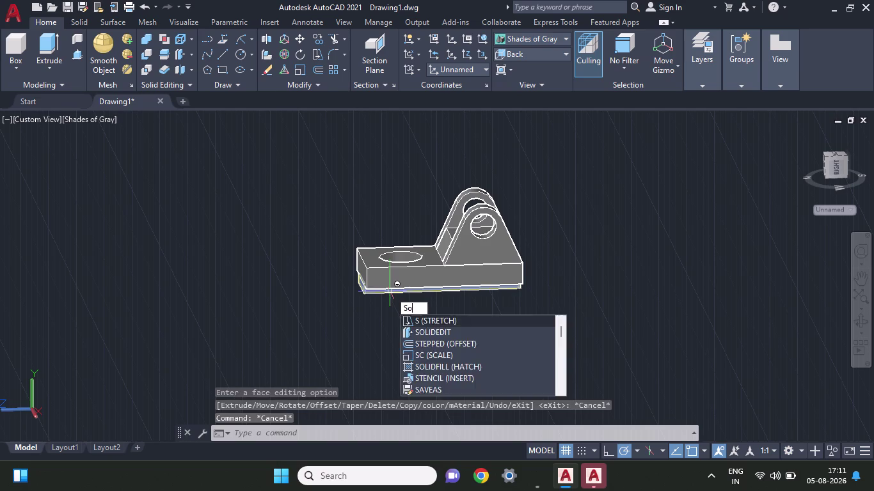
click(460, 332)
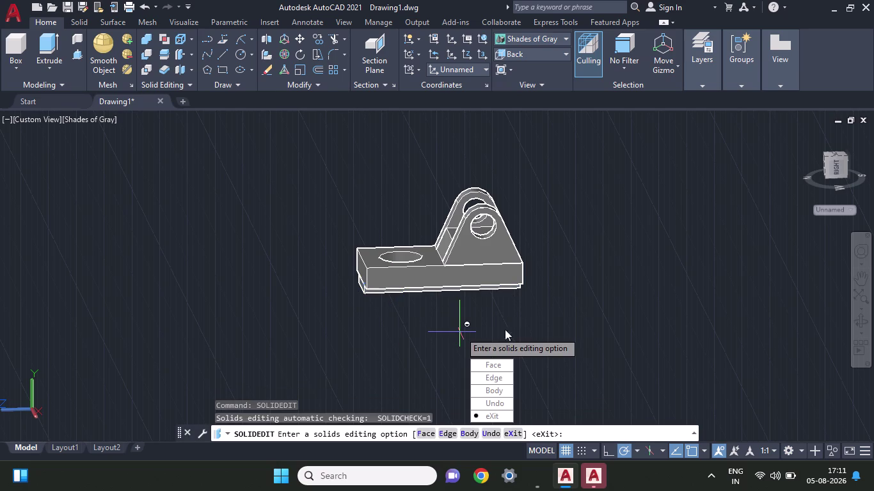
drag(499, 366, 460, 332)
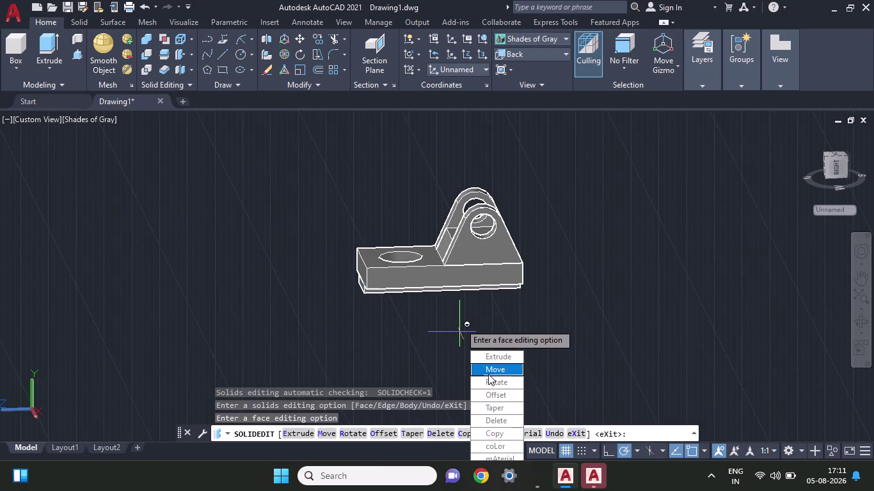
click(603, 385)
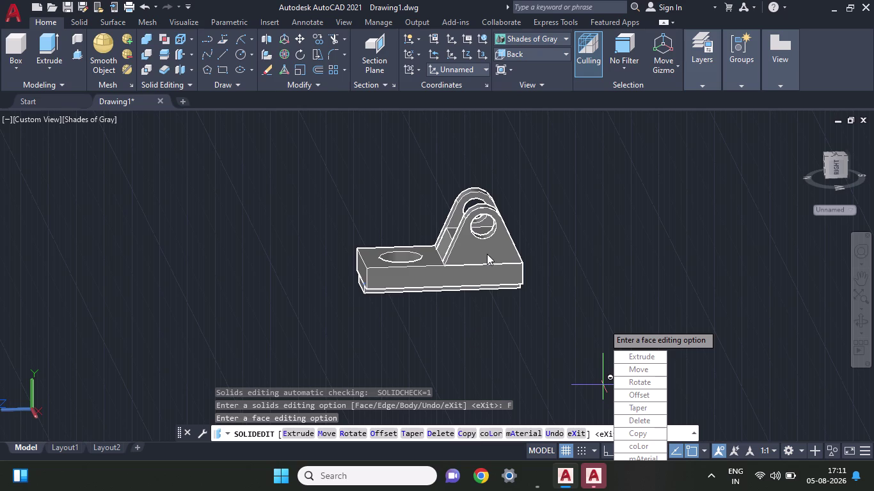
click(487, 252)
key(Escape)
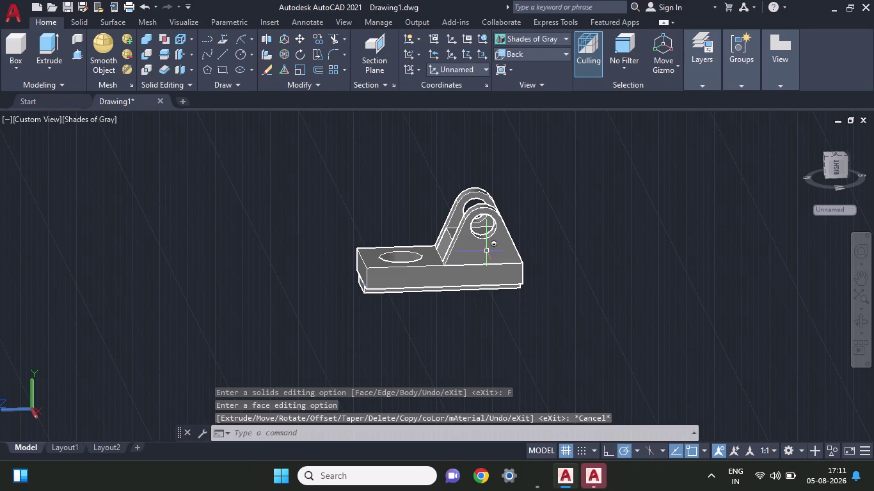
Restart and cancel SOLIDEDIT again, then open the Base view source choices.
text(so)
click(528, 290)
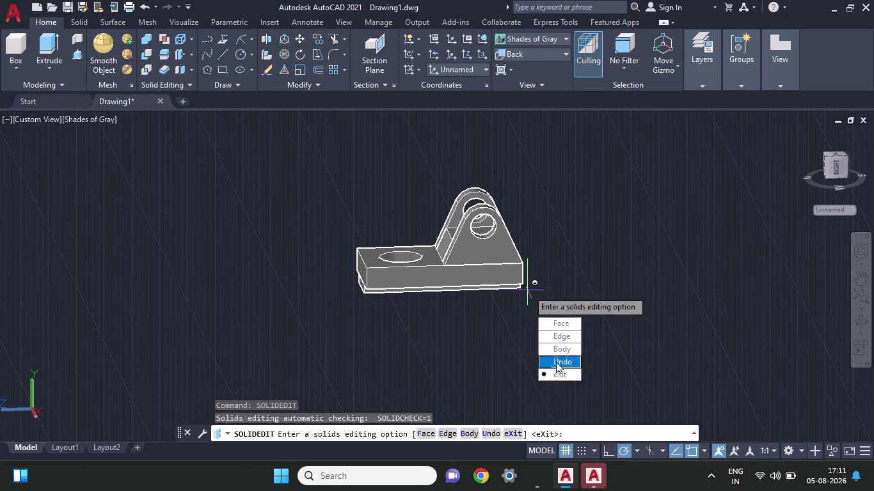
click(600, 263)
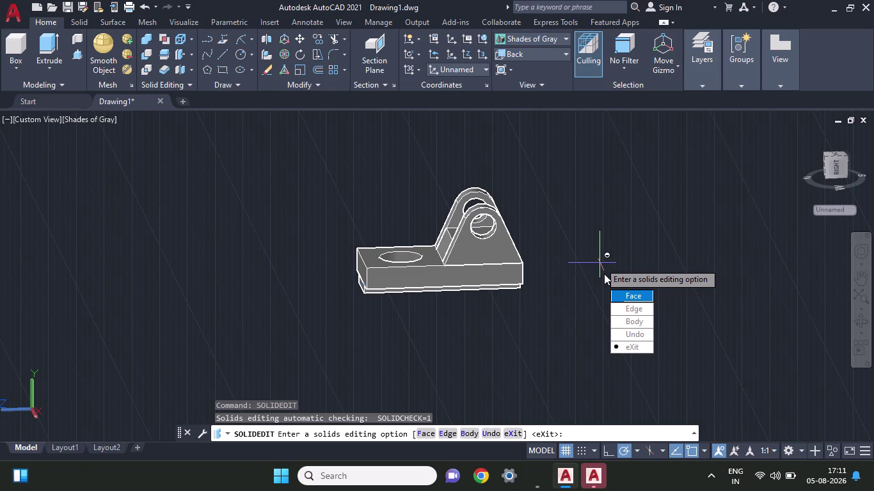
key(Escape)
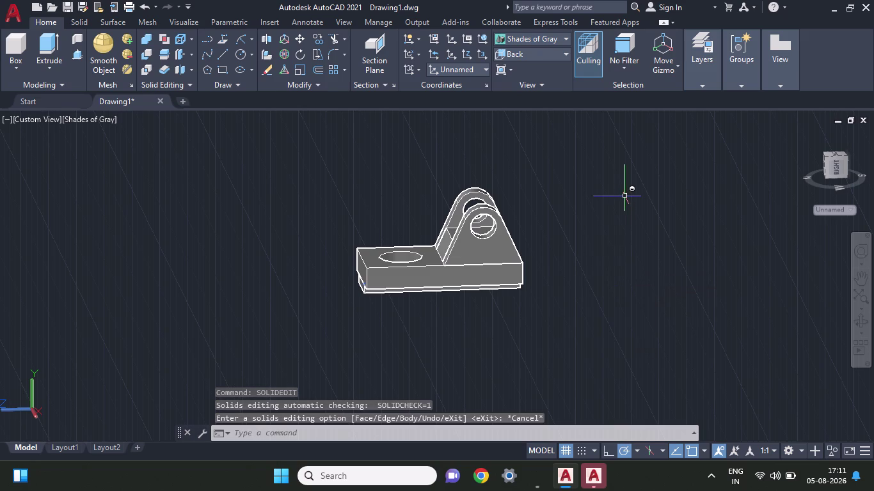
click(777, 83)
click(773, 124)
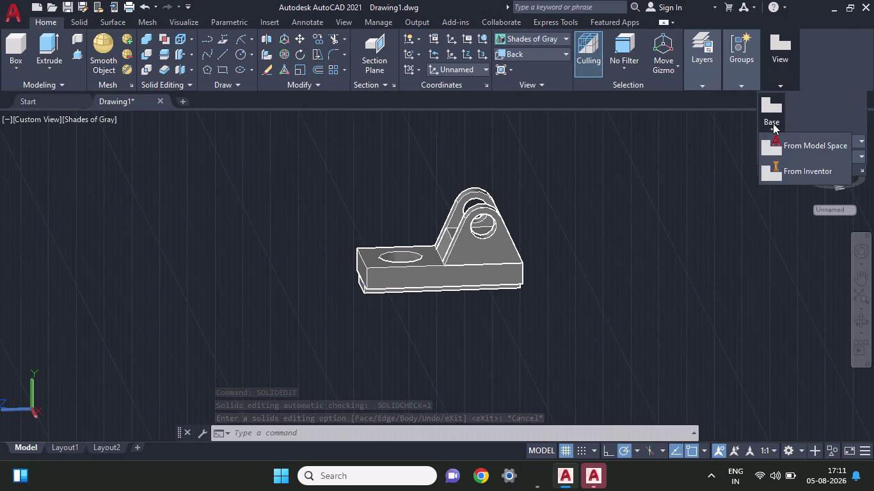